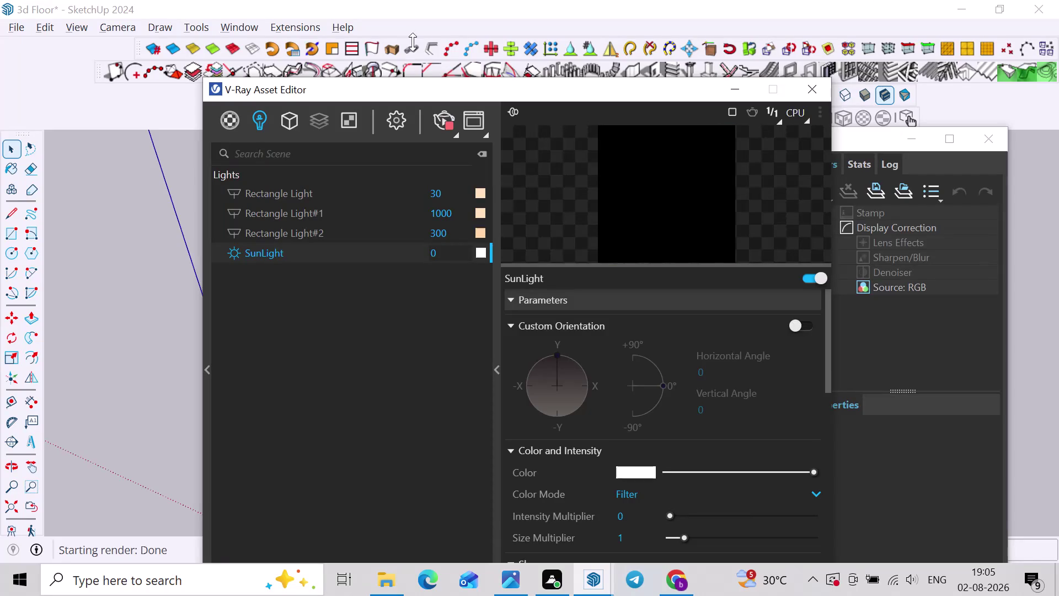
Bring the V-Ray Frame Buffer forward and pan around the rendered rooms.
click(587, 578)
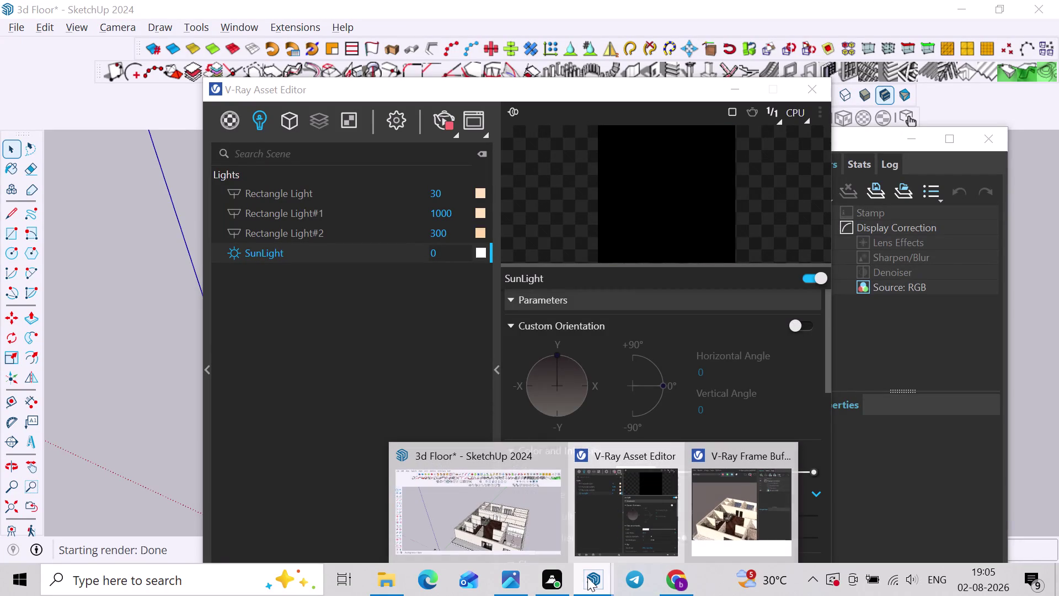
drag(886, 149, 894, 127)
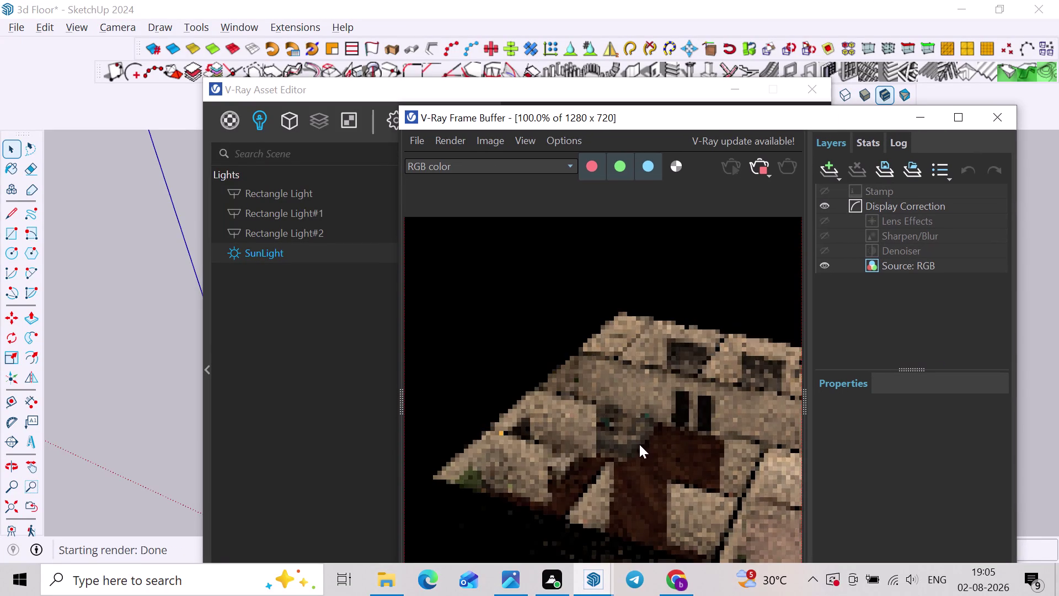
scroll(up, 3)
middle_drag(712, 460, 664, 333)
scroll(down, 3)
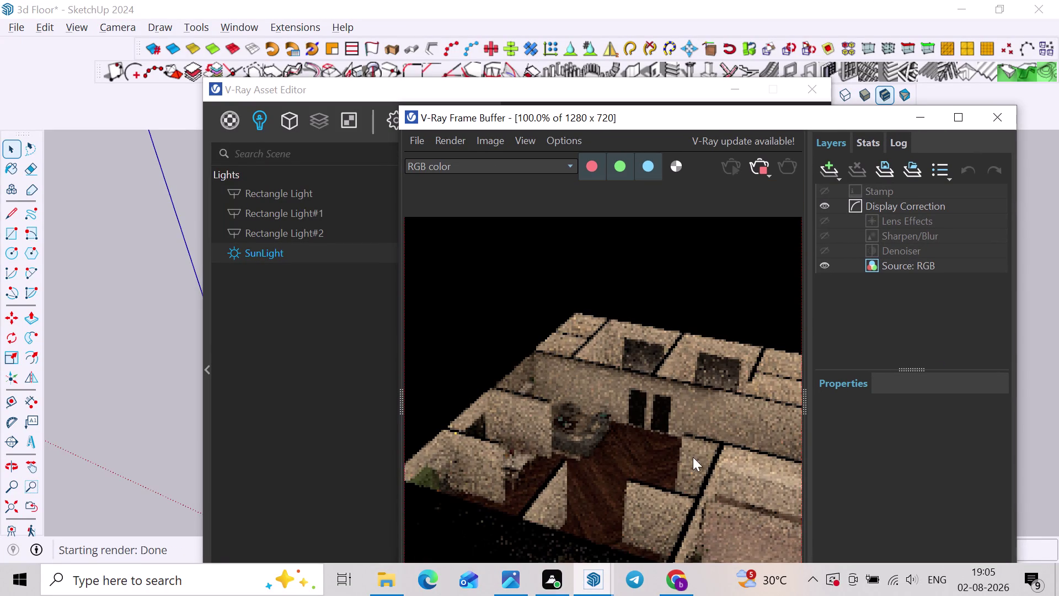
scroll(up, 3)
scroll(down, 3)
middle_drag(704, 447, 692, 383)
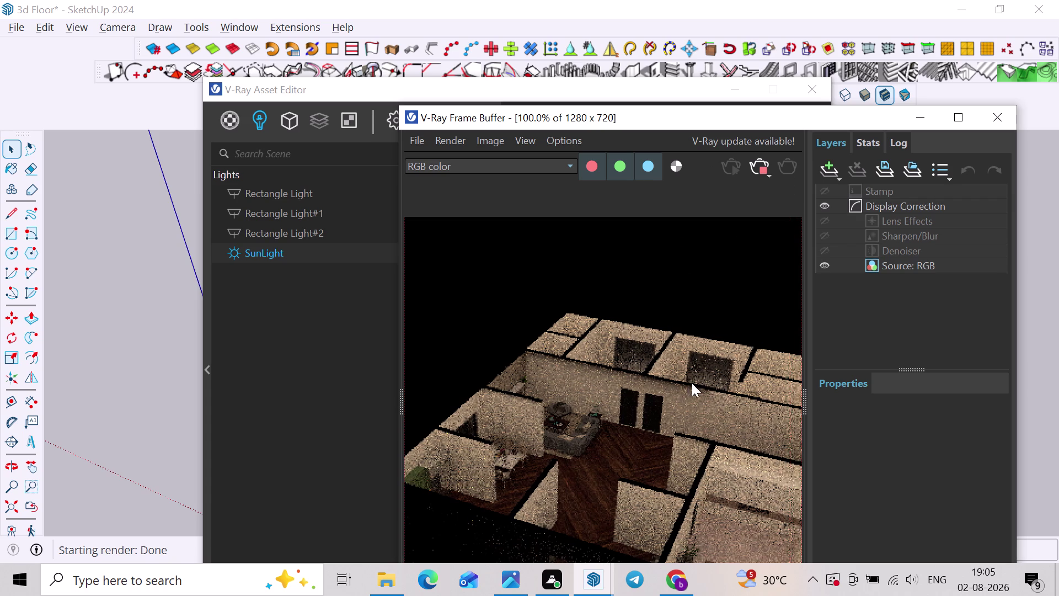
scroll(up, 3)
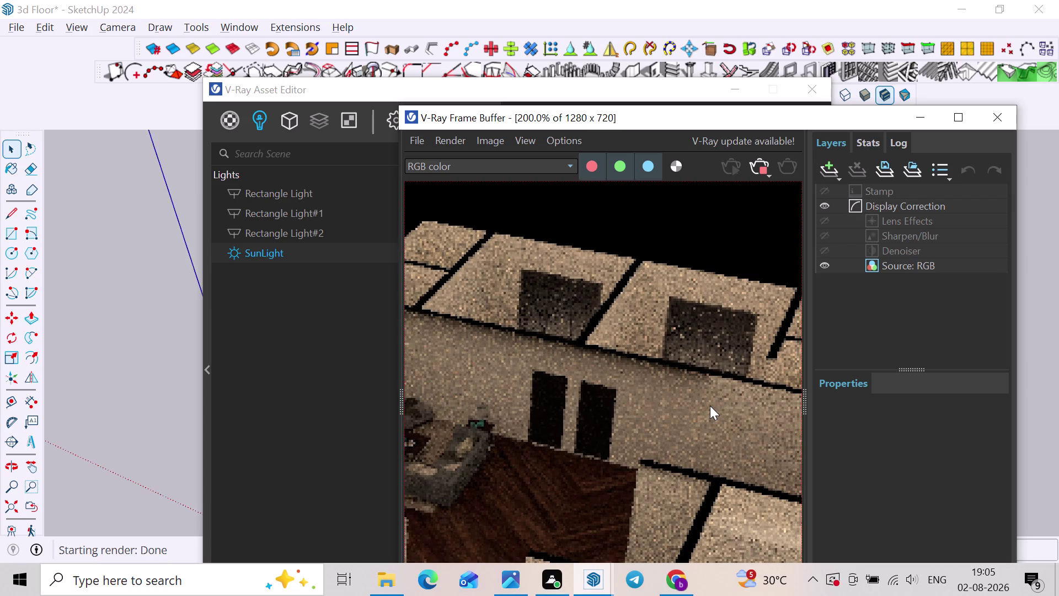
scroll(down, 3)
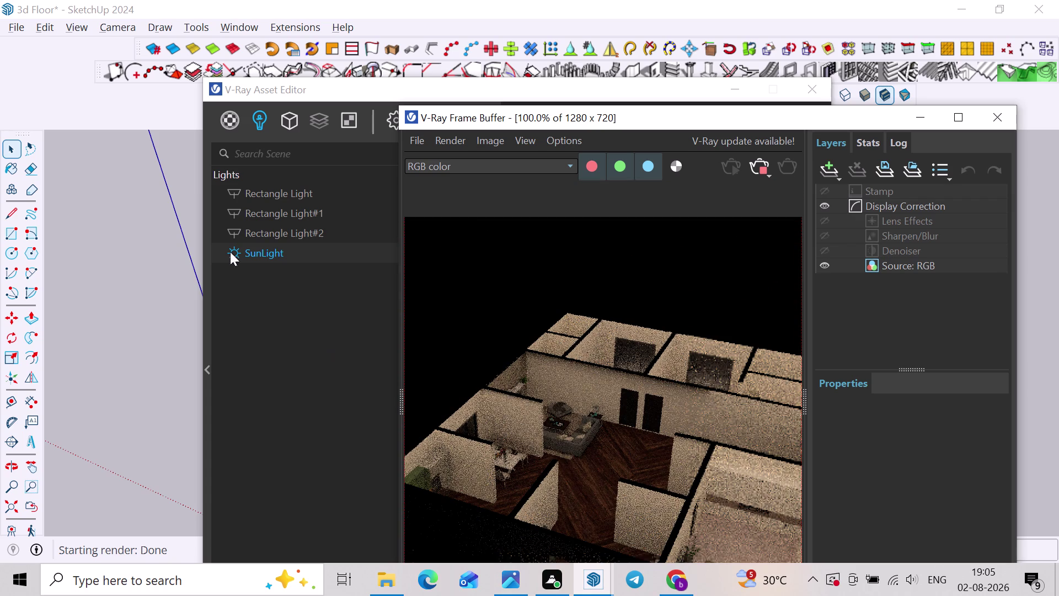
Set the first Rectangle Light's intensity to 300.
click(290, 190)
click(452, 202)
click(453, 199)
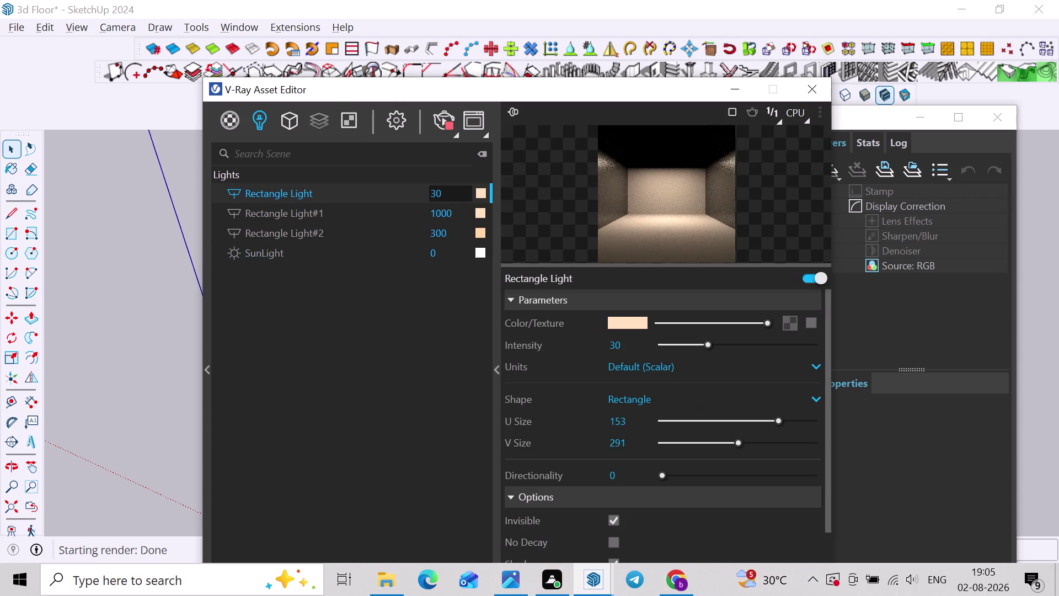
key(0)
key(Return)
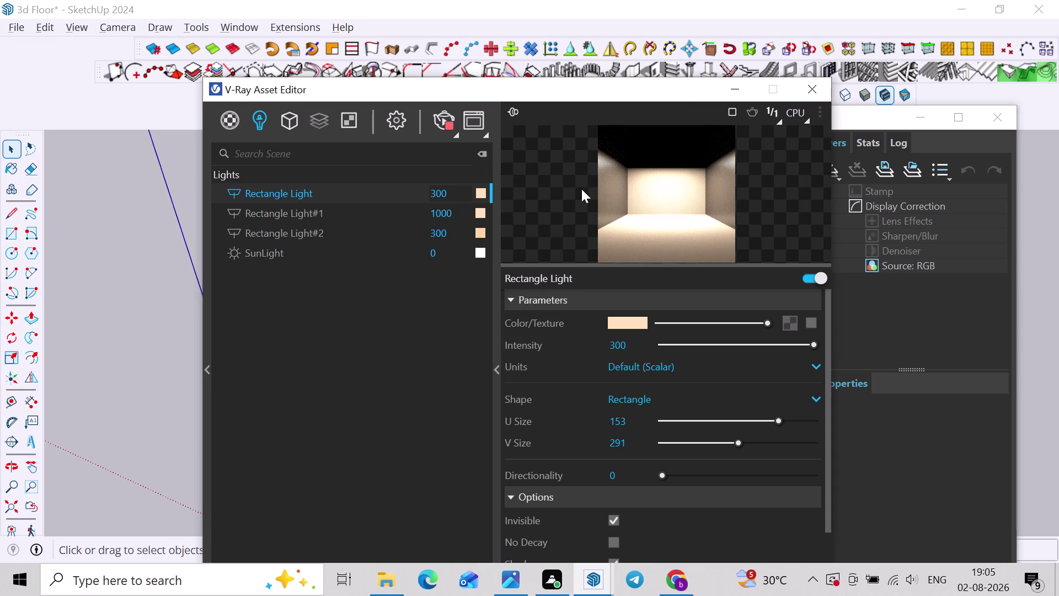
Rearrange the light editor and render windows to inspect the brighter render.
drag(683, 88, 502, 87)
scroll(down, 3)
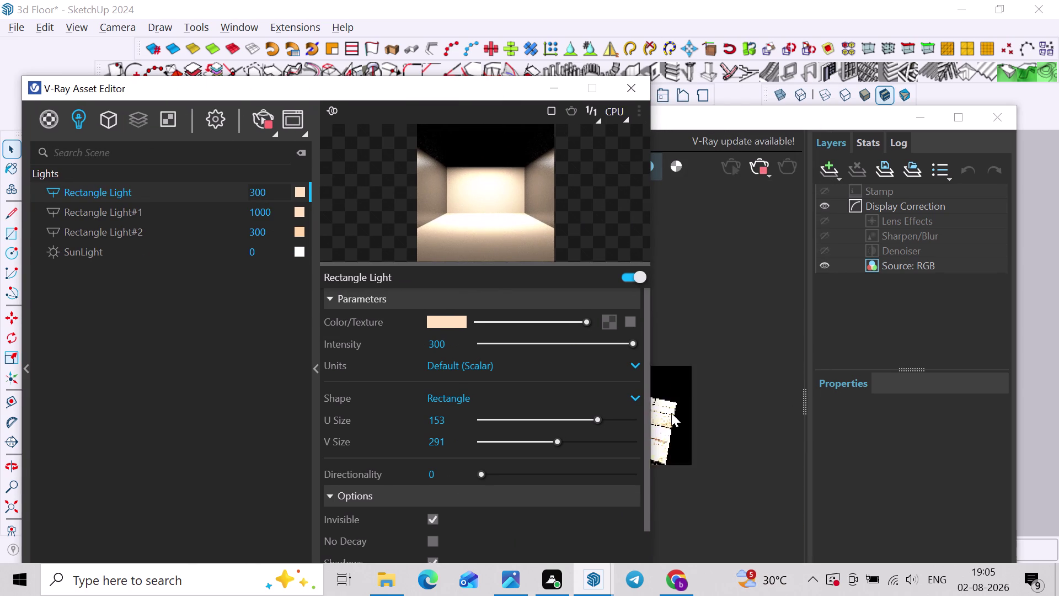
scroll(up, 3)
drag(743, 111, 807, 103)
scroll(up, 3)
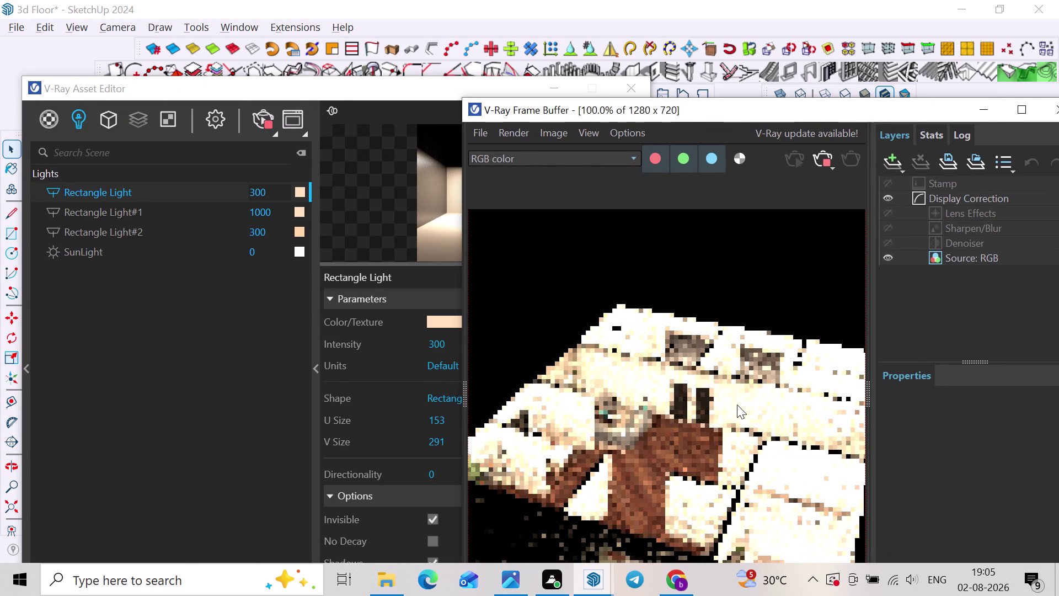
scroll(down, 3)
scroll(up, 3)
scroll(down, 3)
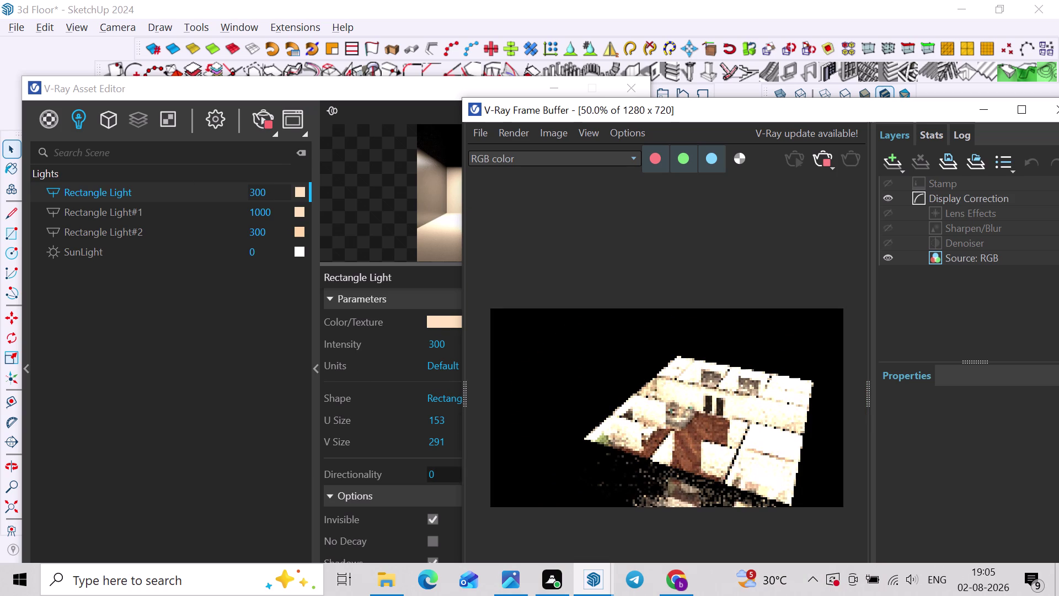
scroll(down, 3)
scroll(down, 3)
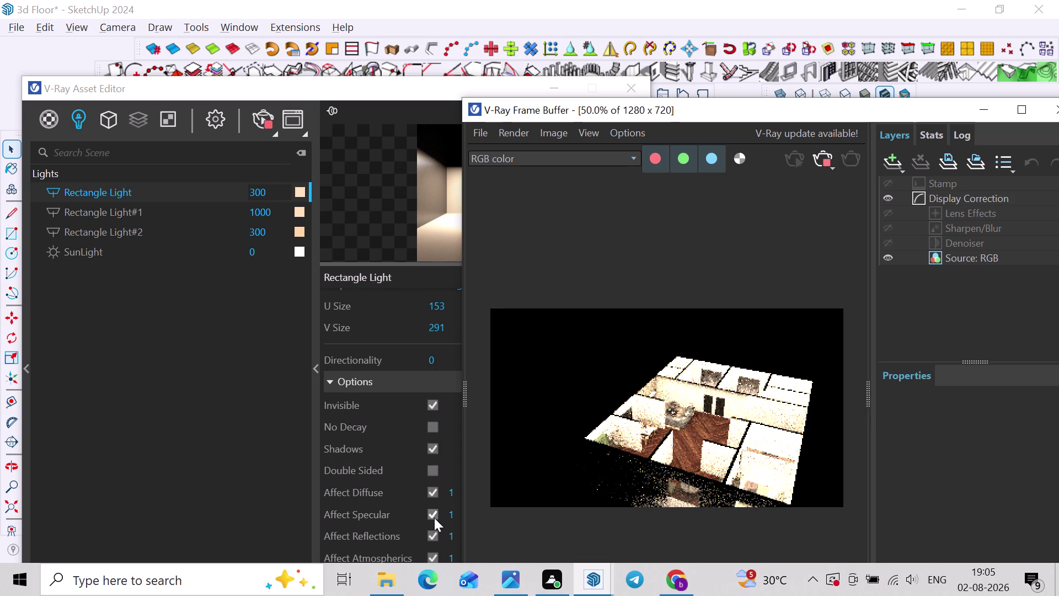
Uncheck Affect Specular and Affect Reflections in the rectangle light's Options.
click(433, 528)
click(433, 521)
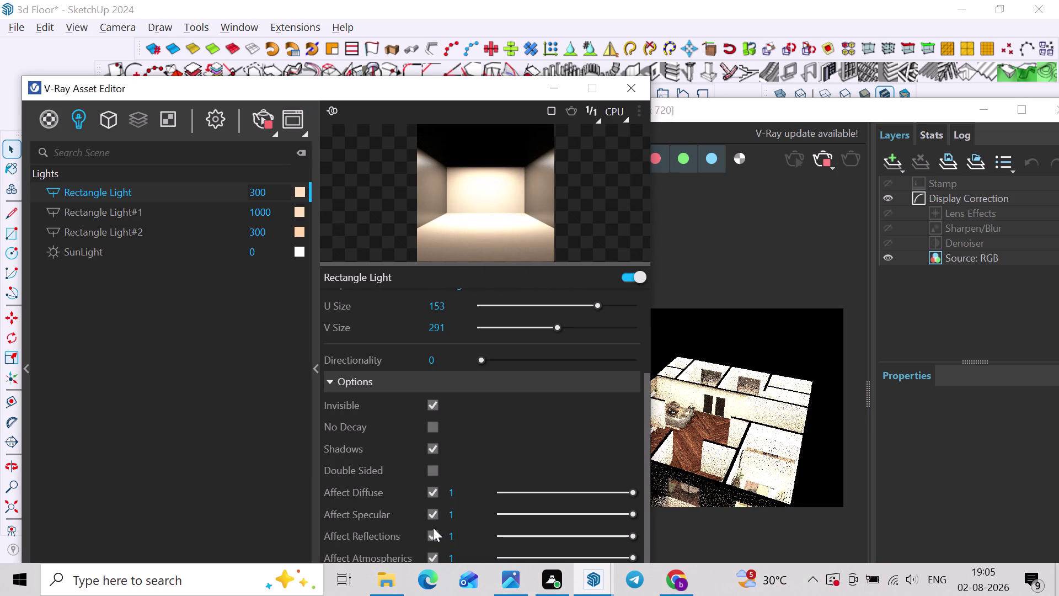
click(432, 531)
click(433, 518)
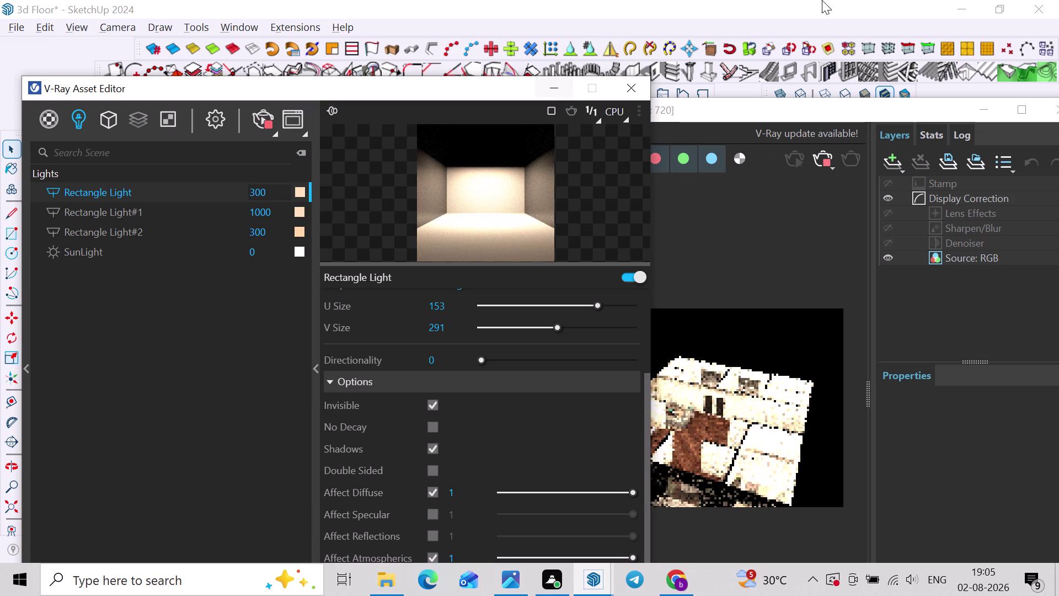
Check the updated render, then return to the light editor.
drag(813, 108, 837, 55)
scroll(up, 3)
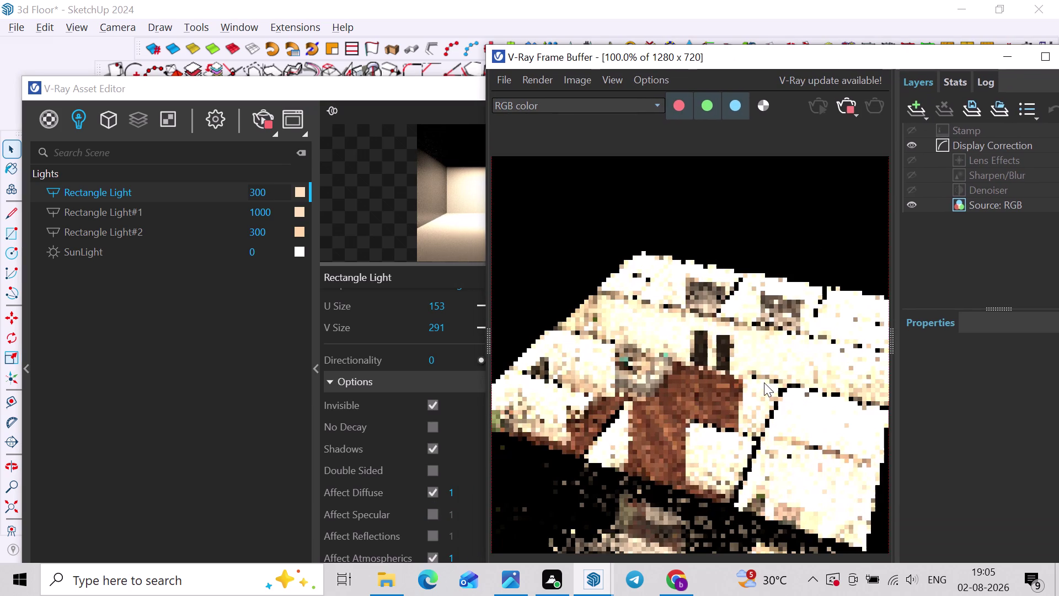
scroll(down, 3)
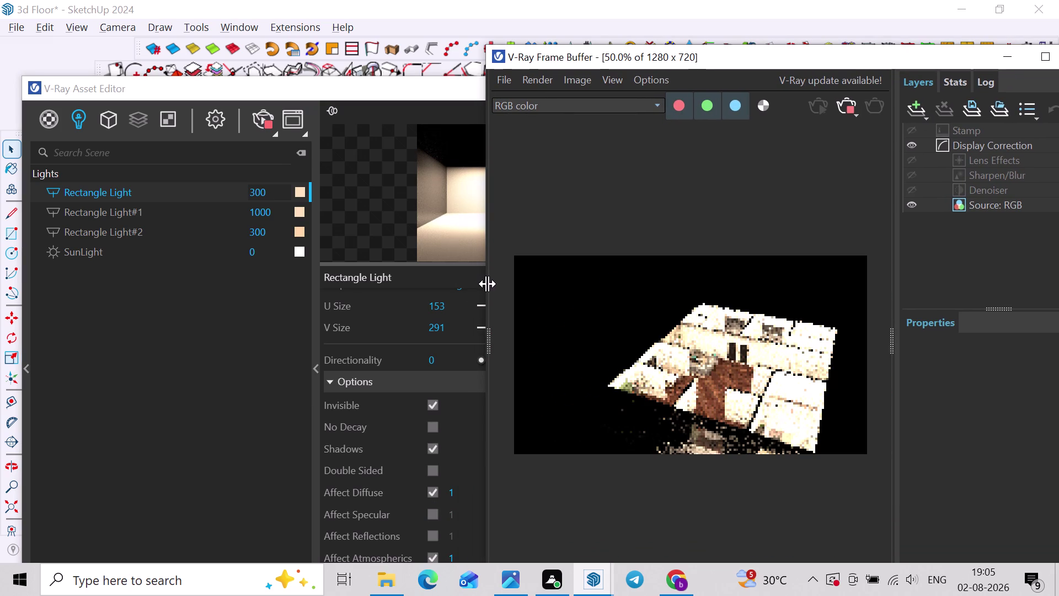
drag(484, 273, 693, 287)
scroll(up, 3)
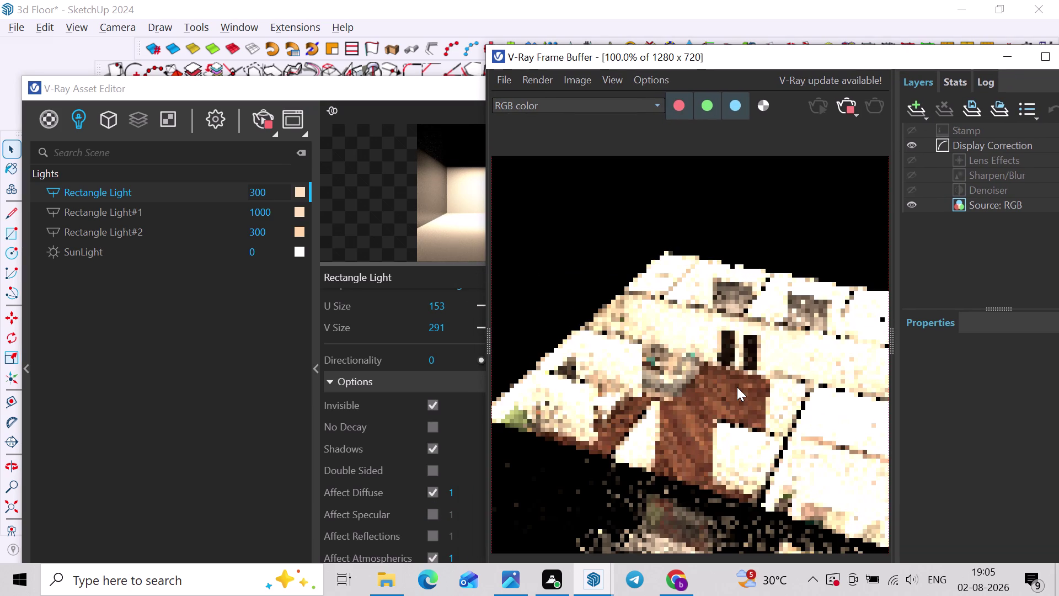
click(274, 193)
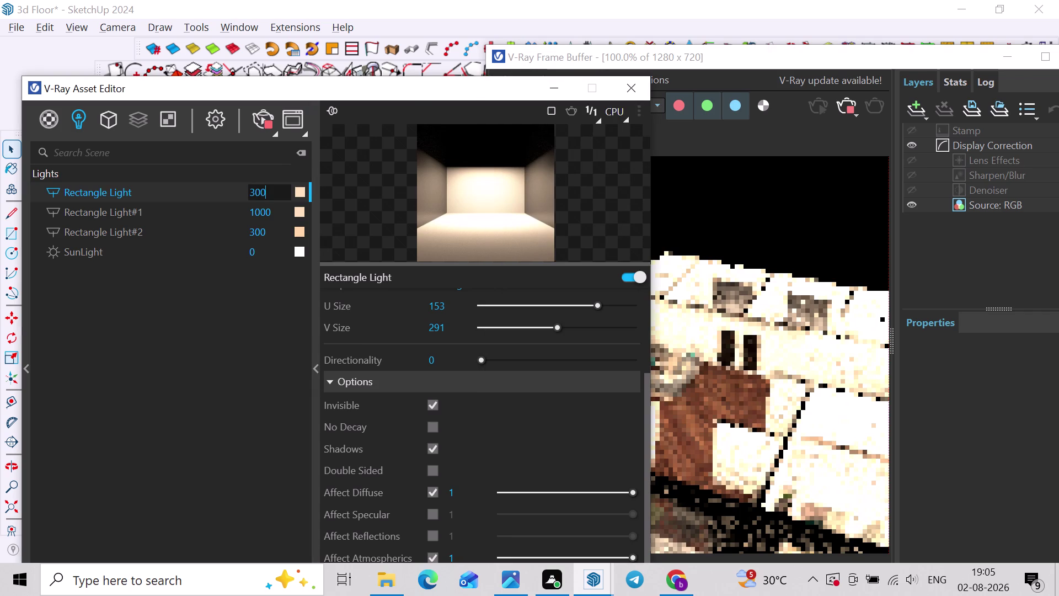
Lower the first rectangle light's intensity to 150.
double_click(274, 193)
text(15)
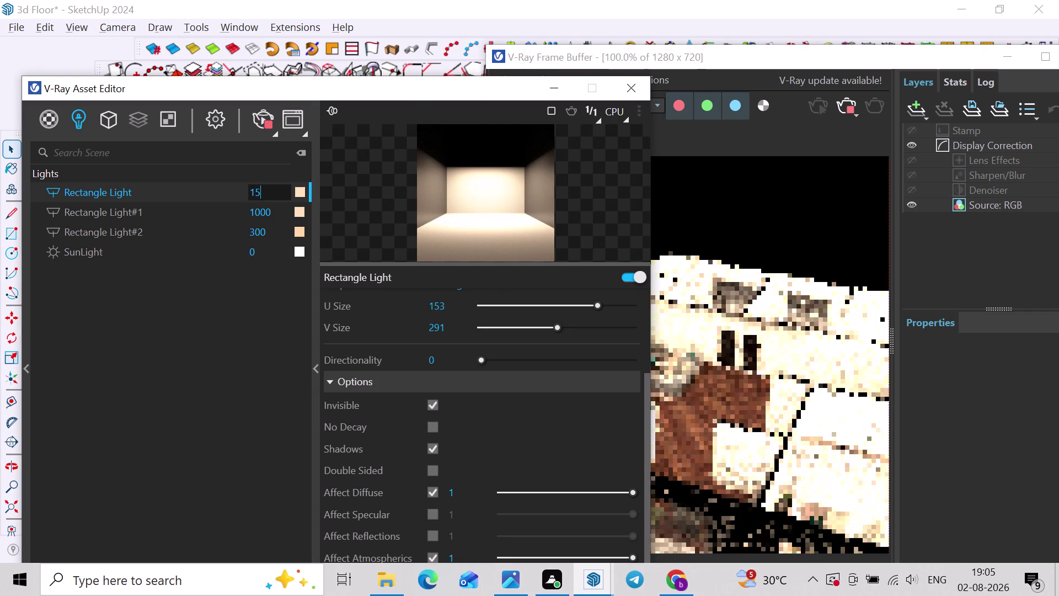
text(0)
key(Return)
scroll(down, 3)
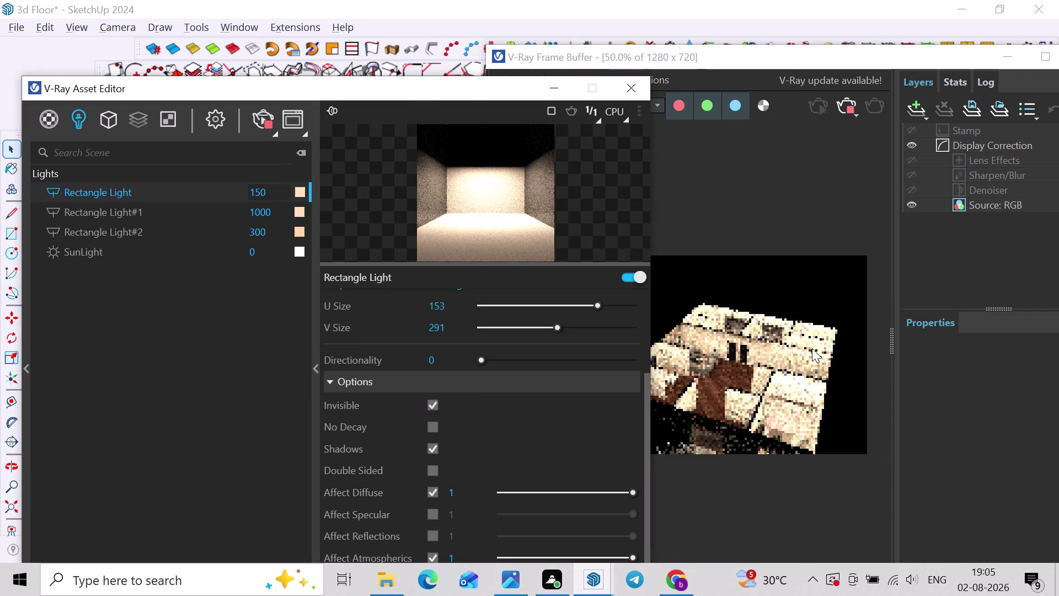
scroll(up, 3)
scroll(down, 3)
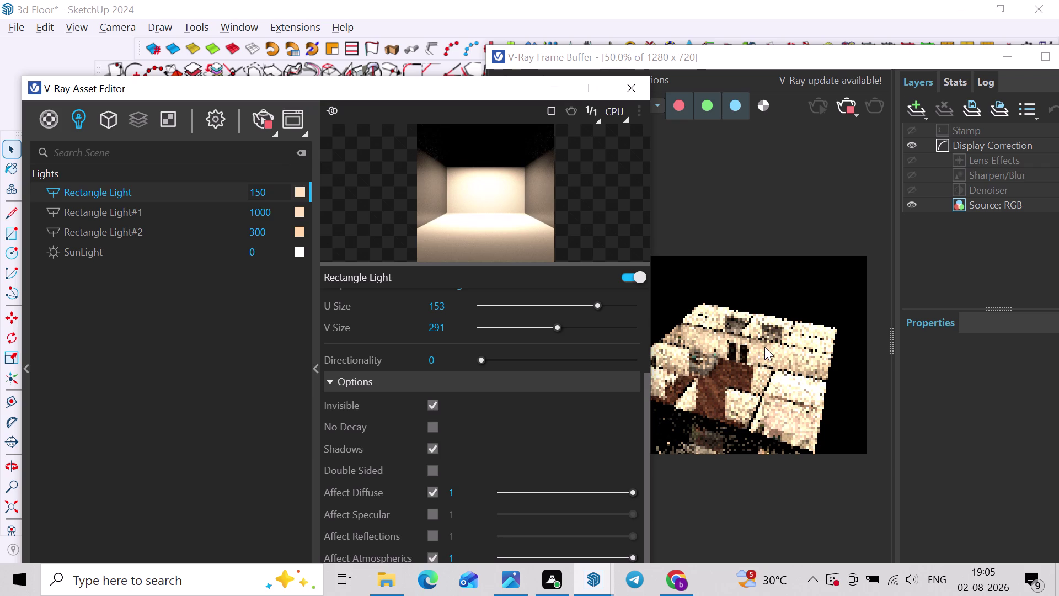
Review the refreshed render, then select SunLight in the Lights list.
scroll(down, 3)
scroll(up, 3)
scroll(up, 3)
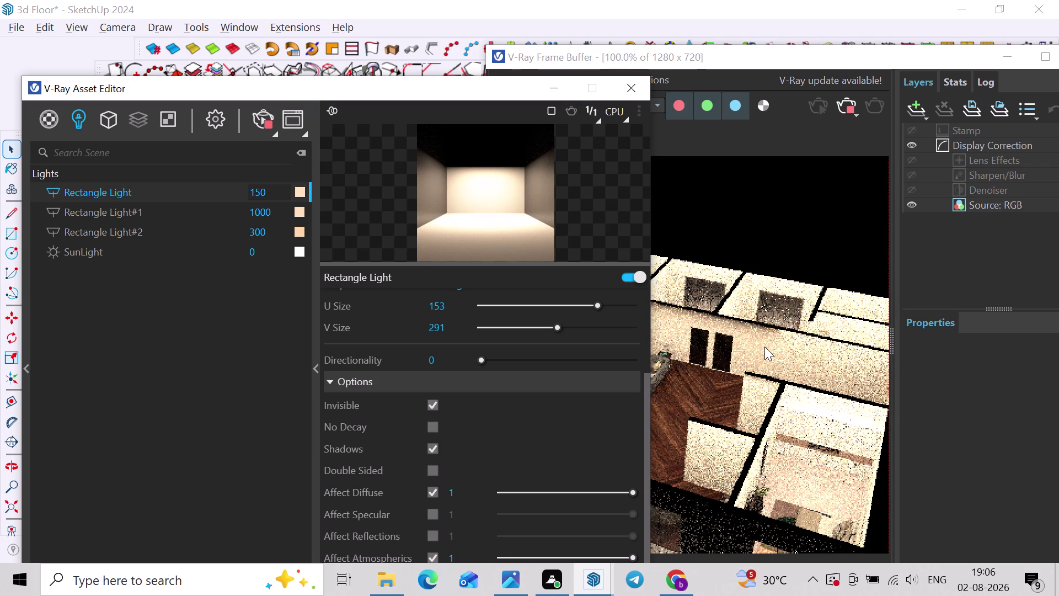
scroll(down, 3)
scroll(up, 3)
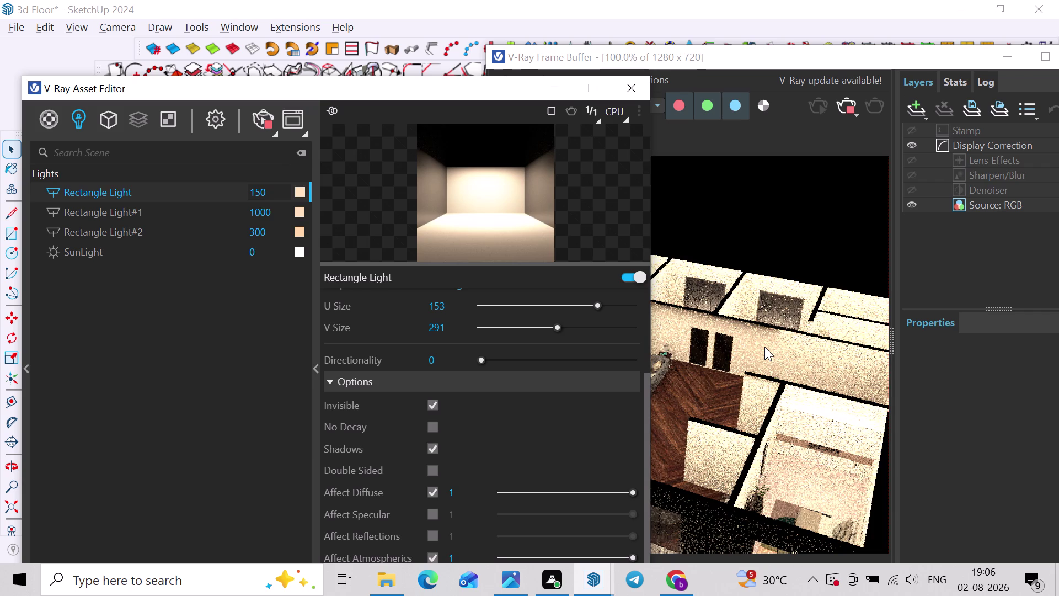
click(267, 122)
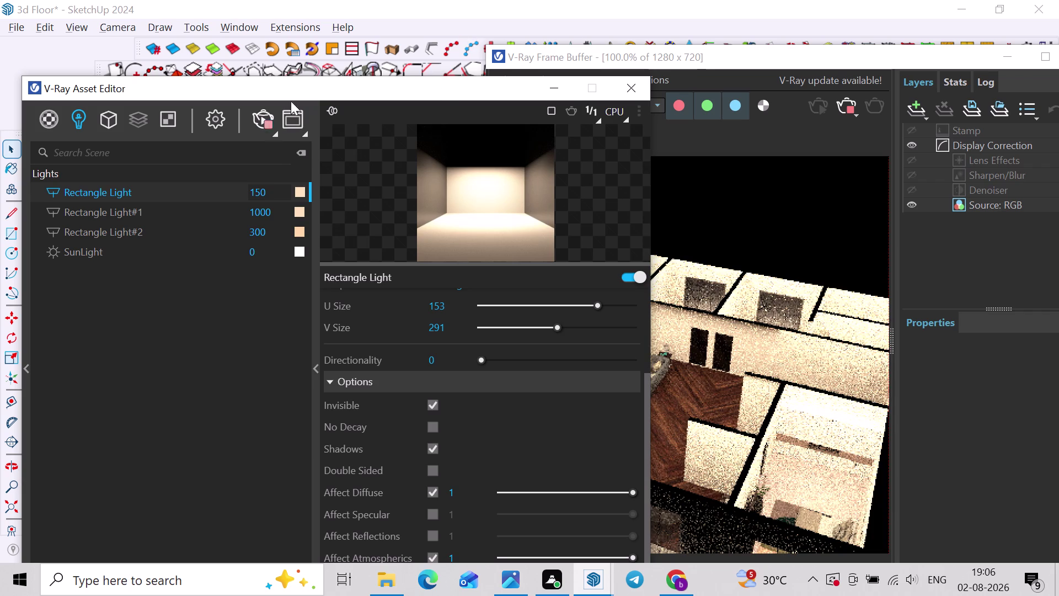
drag(271, 250, 220, 250)
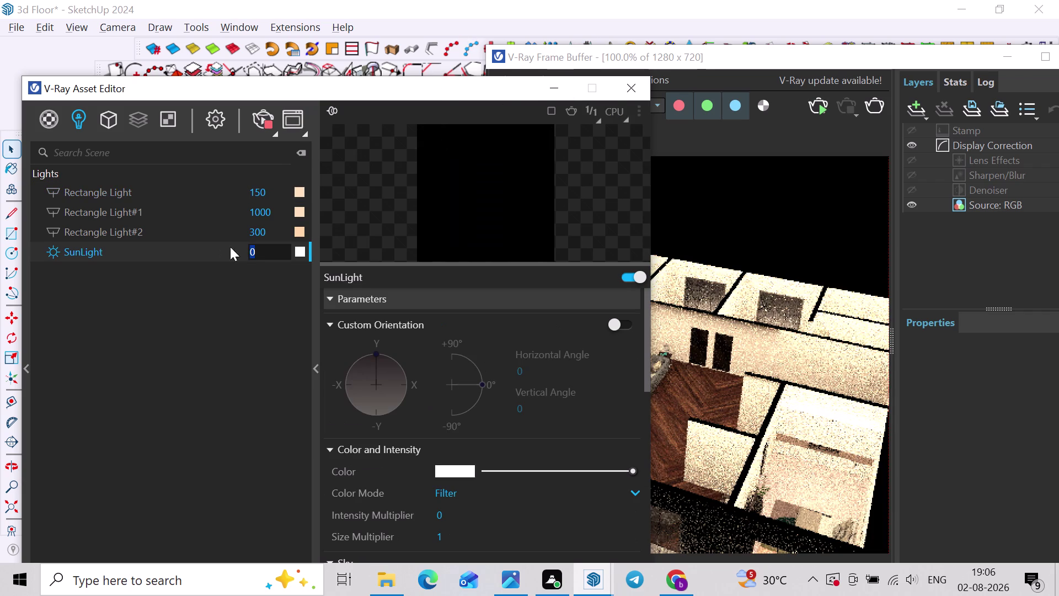
Set the SunLight intensity to 1 and re-render the scene.
key(1)
key(Return)
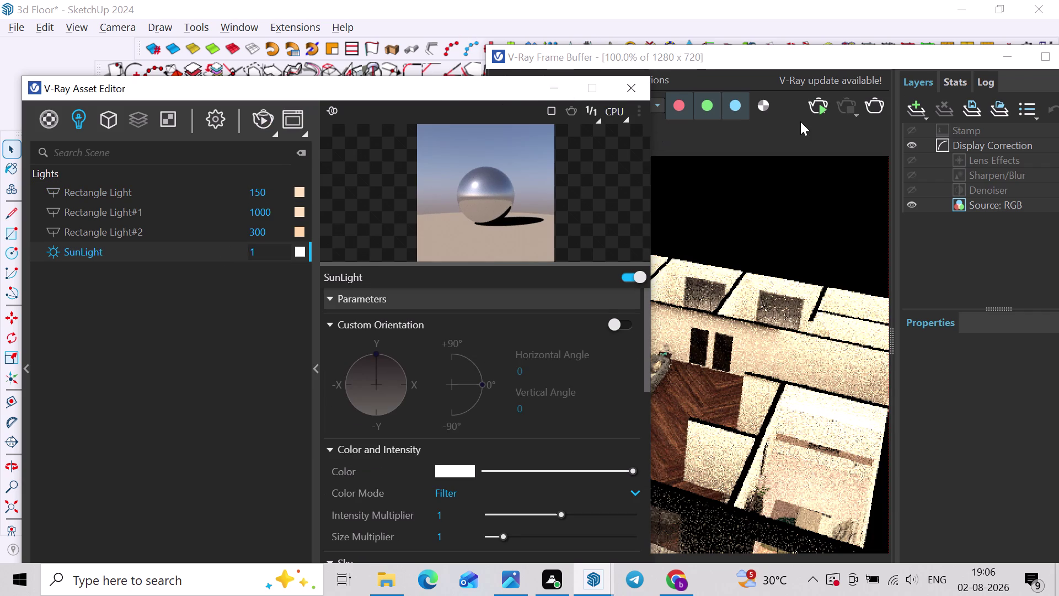
click(628, 85)
scroll(up, 3)
scroll(down, 3)
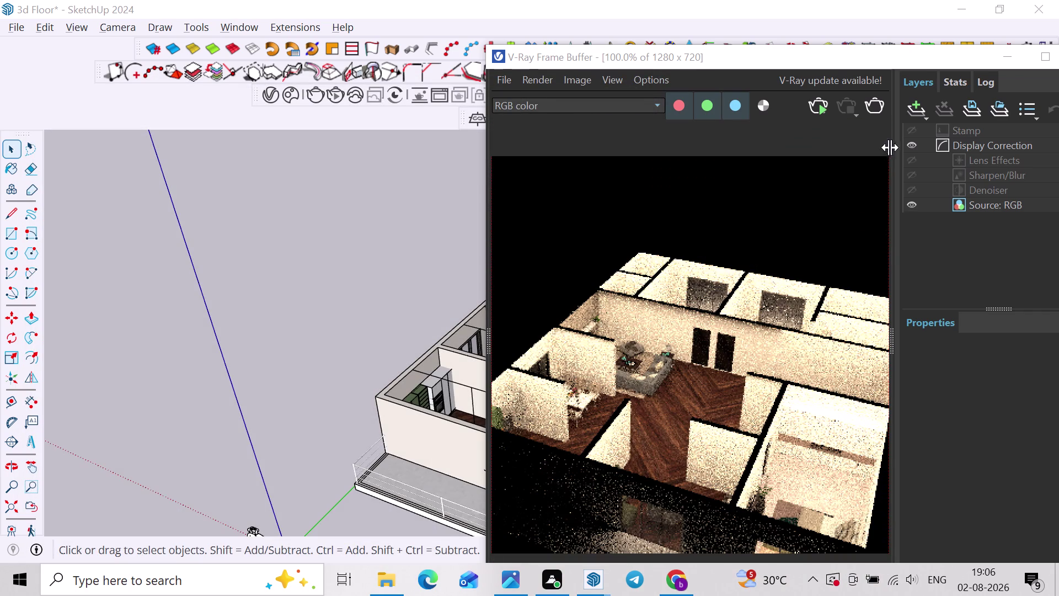
Inspect the perspective render in the Frame Buffer at different zoom levels.
click(820, 114)
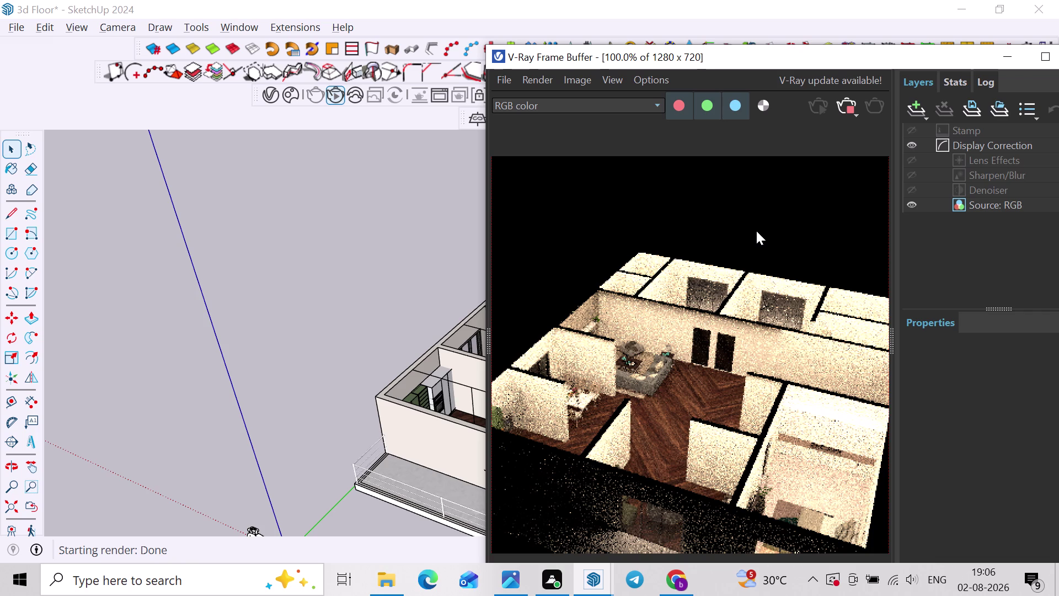
drag(860, 60, 835, 18)
scroll(down, 3)
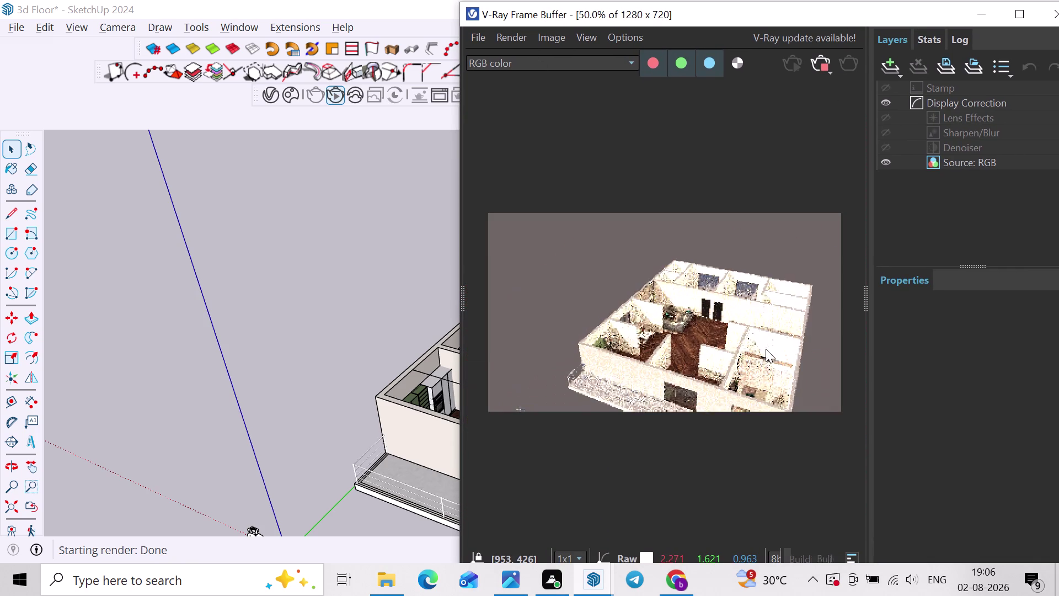
scroll(up, 3)
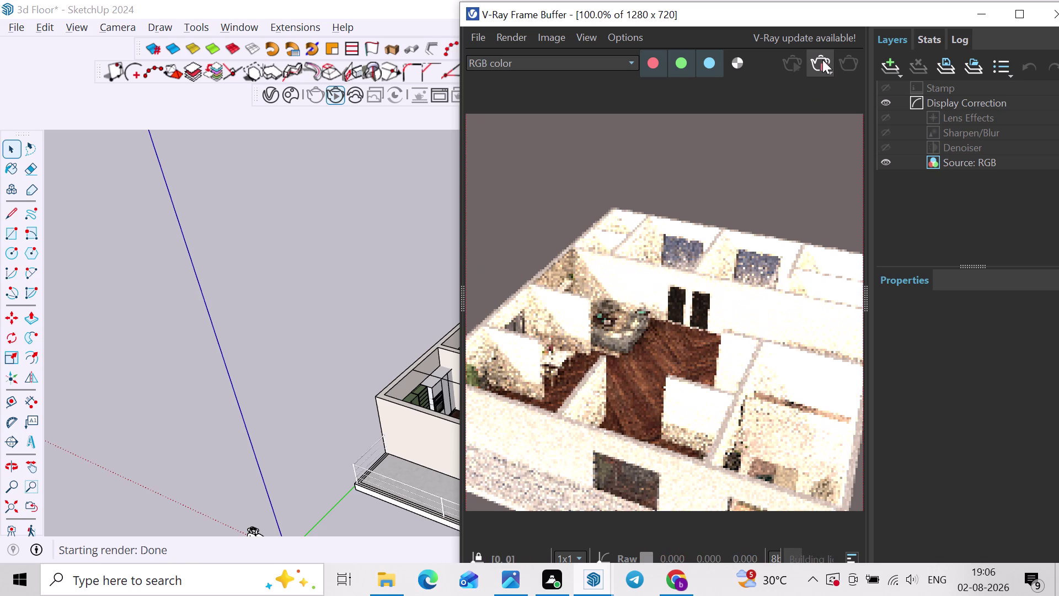
click(269, 96)
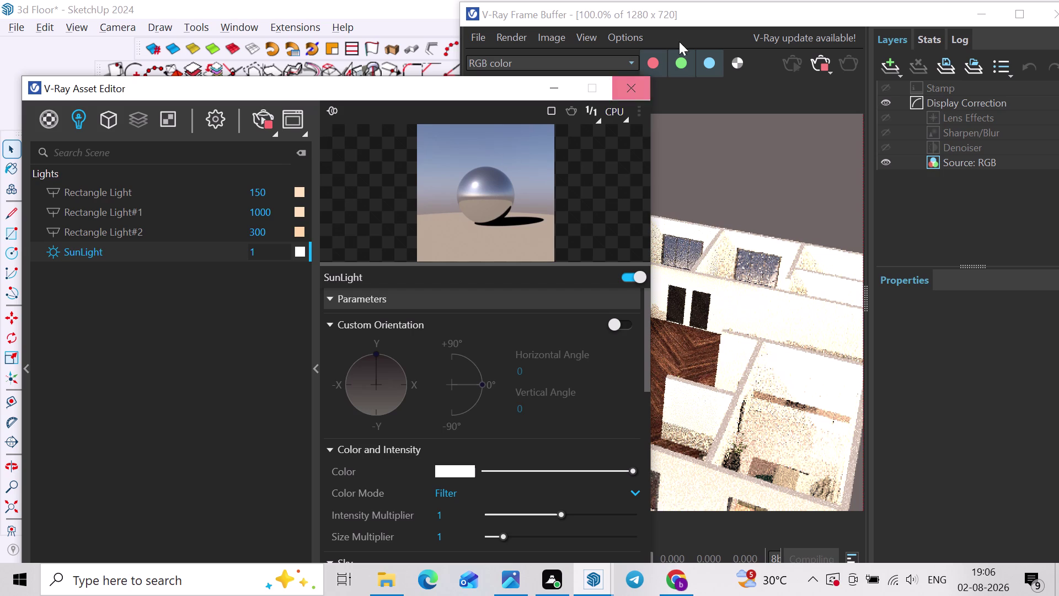
drag(717, 19, 748, 16)
scroll(down, 3)
scroll(up, 3)
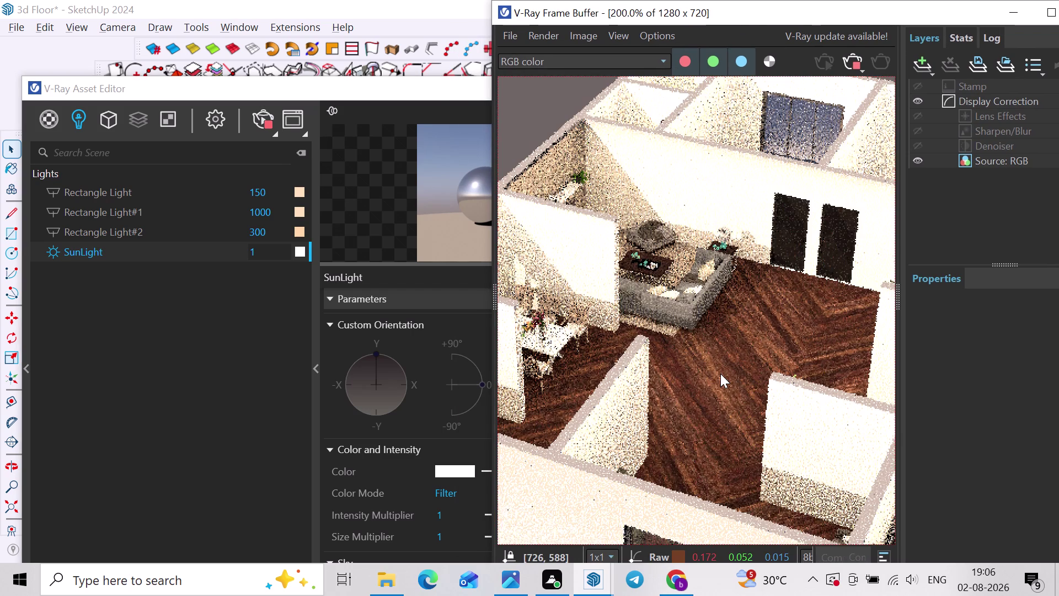
scroll(down, 3)
Close the V-Ray light settings window and the Frame Buffer.
drag(394, 85, 383, 85)
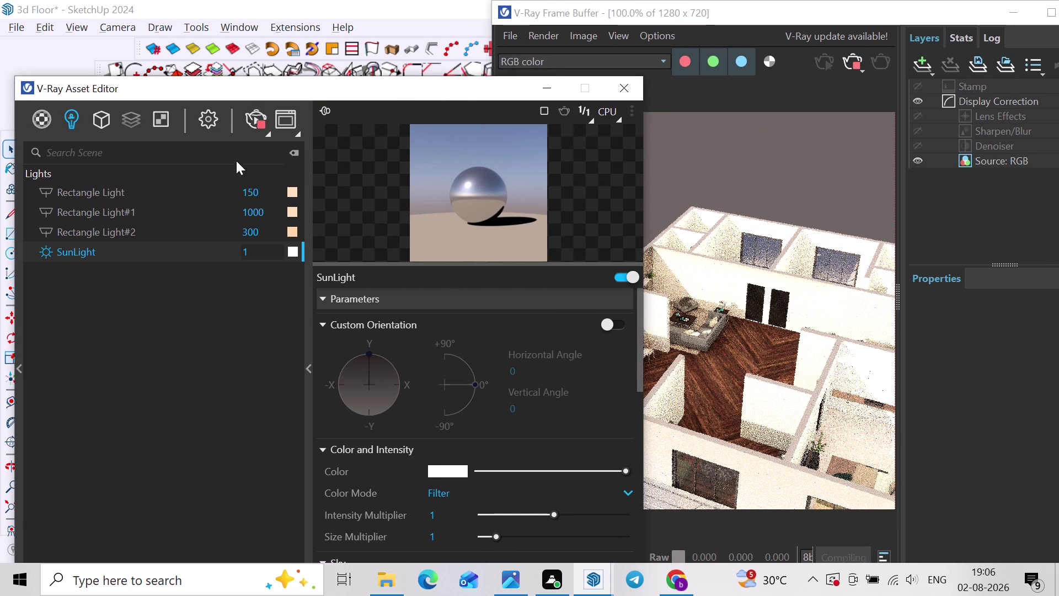
click(258, 125)
click(624, 83)
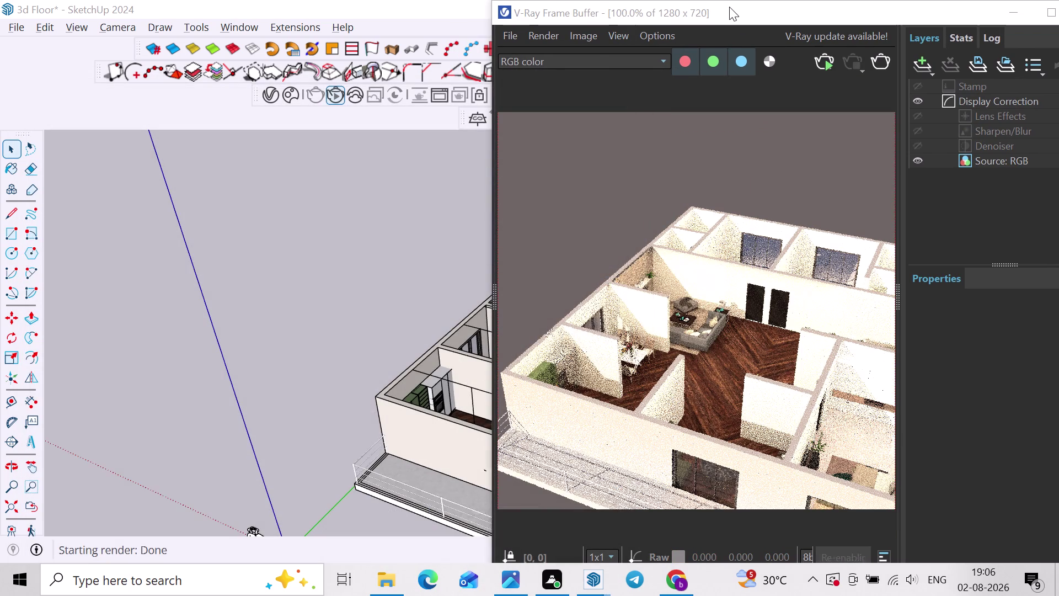
drag(710, 6, 576, 2)
drag(729, 8, 637, 12)
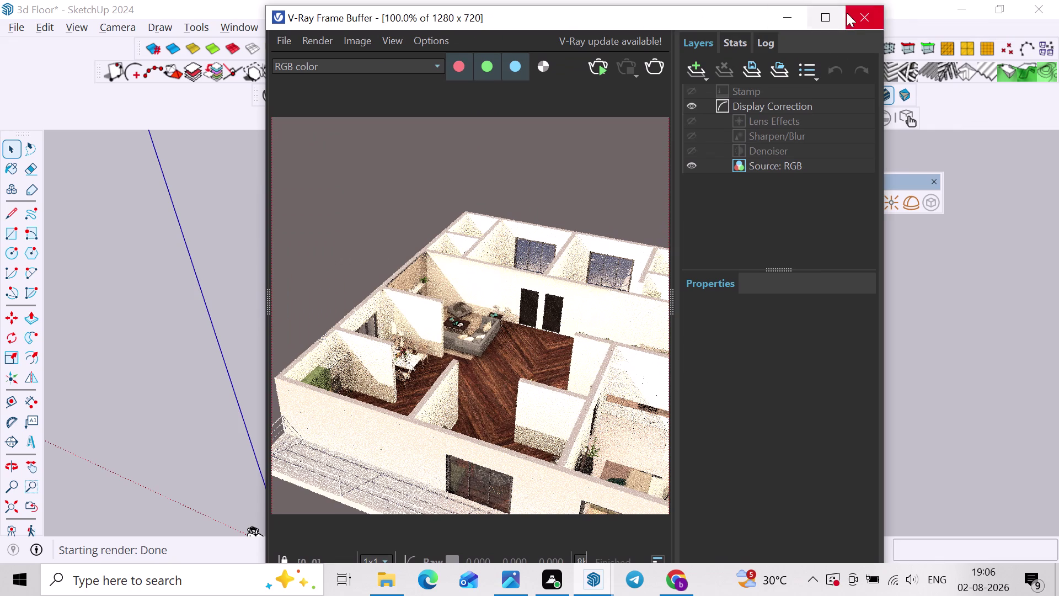
click(858, 14)
click(873, 380)
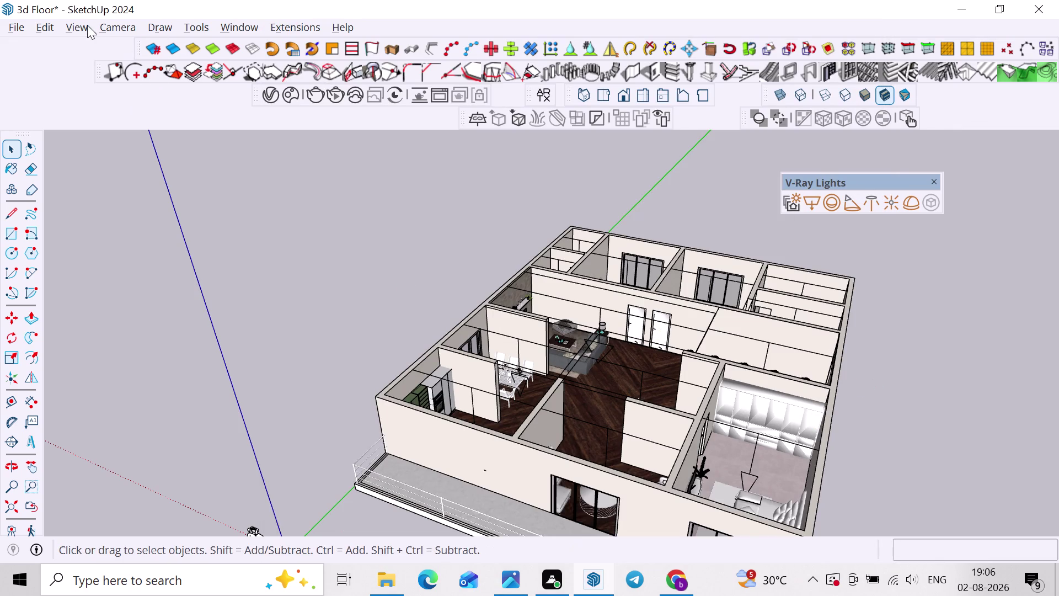
Switch to Top view with Parallel Projection and zoom out over the plan.
click(627, 93)
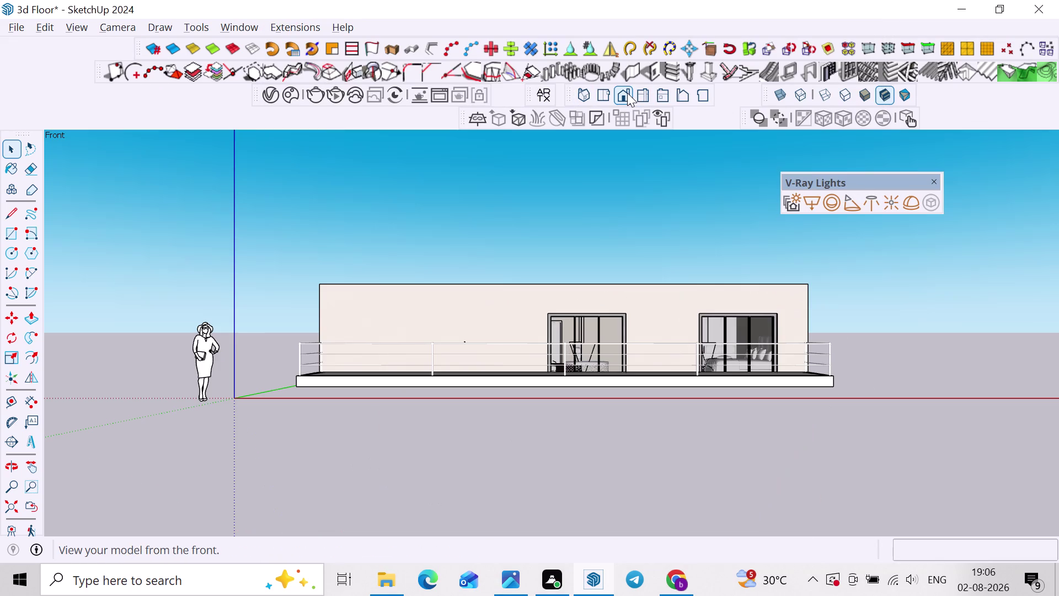
click(603, 99)
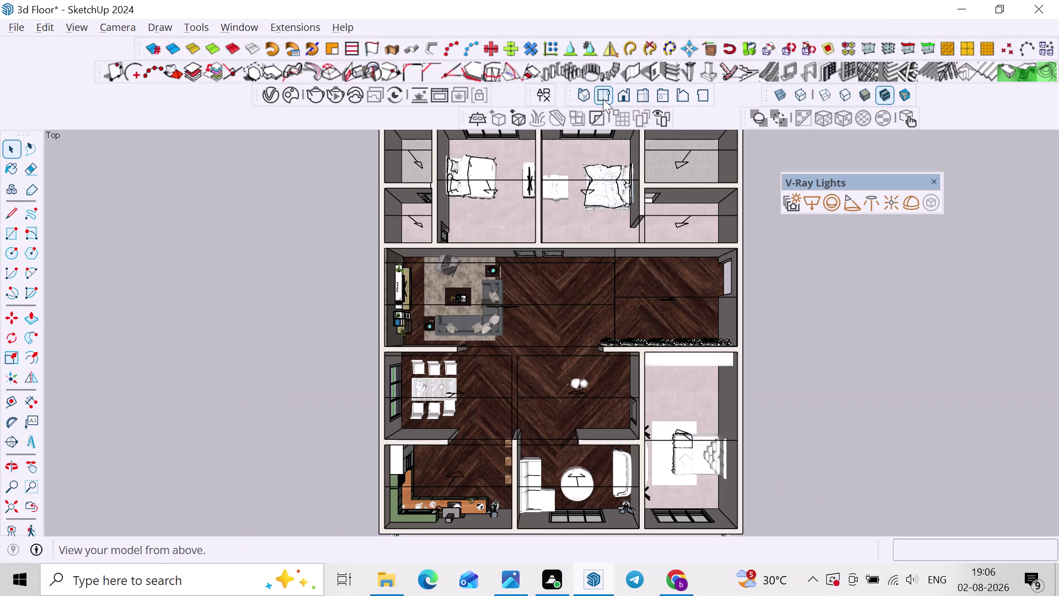
click(104, 24)
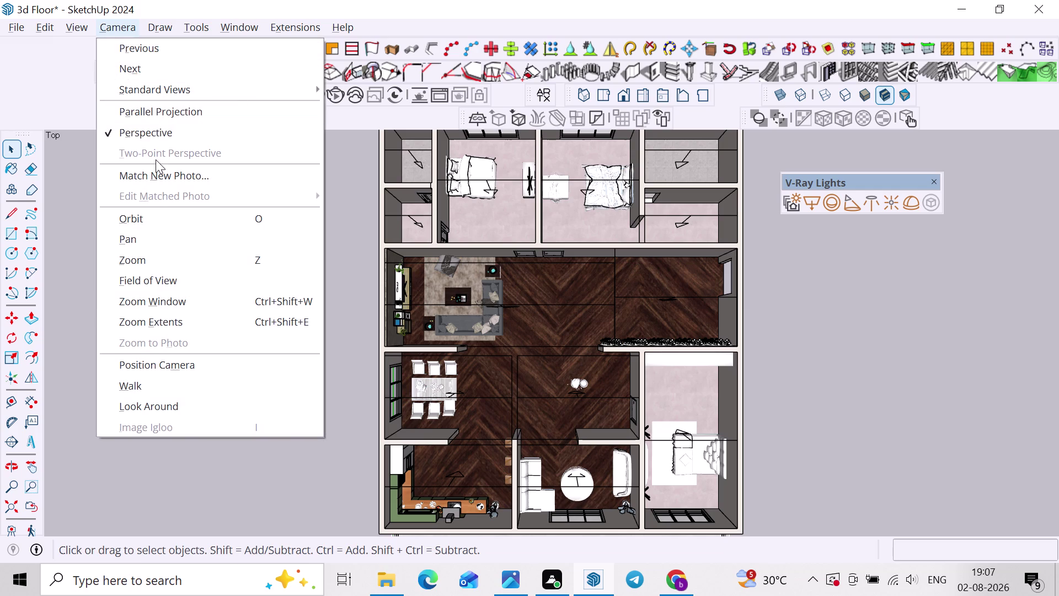
click(159, 111)
scroll(down, 3)
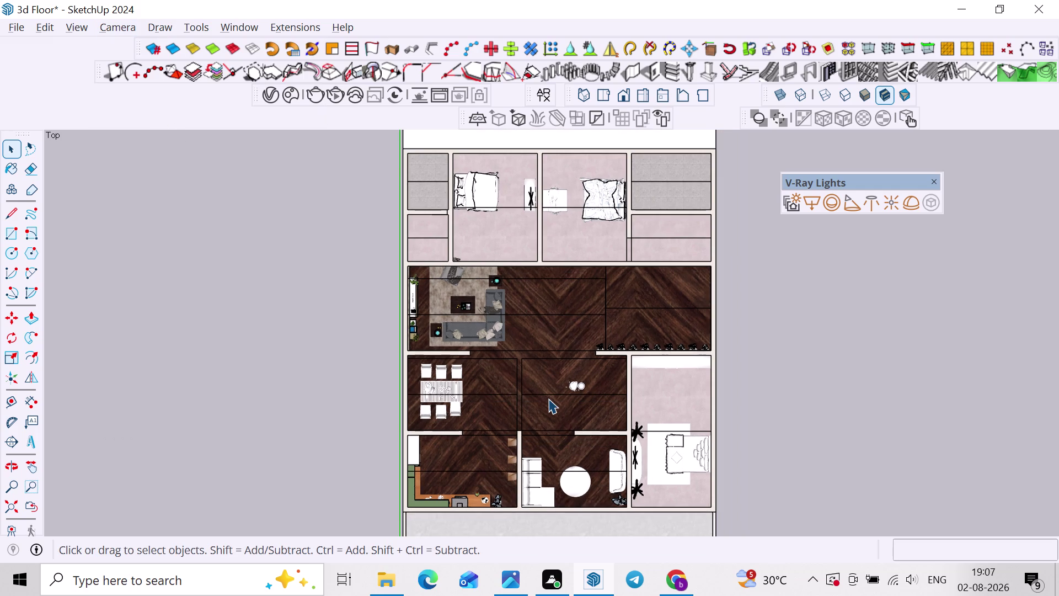
scroll(down, 3)
scroll(down, 3)
scroll(down, 3)
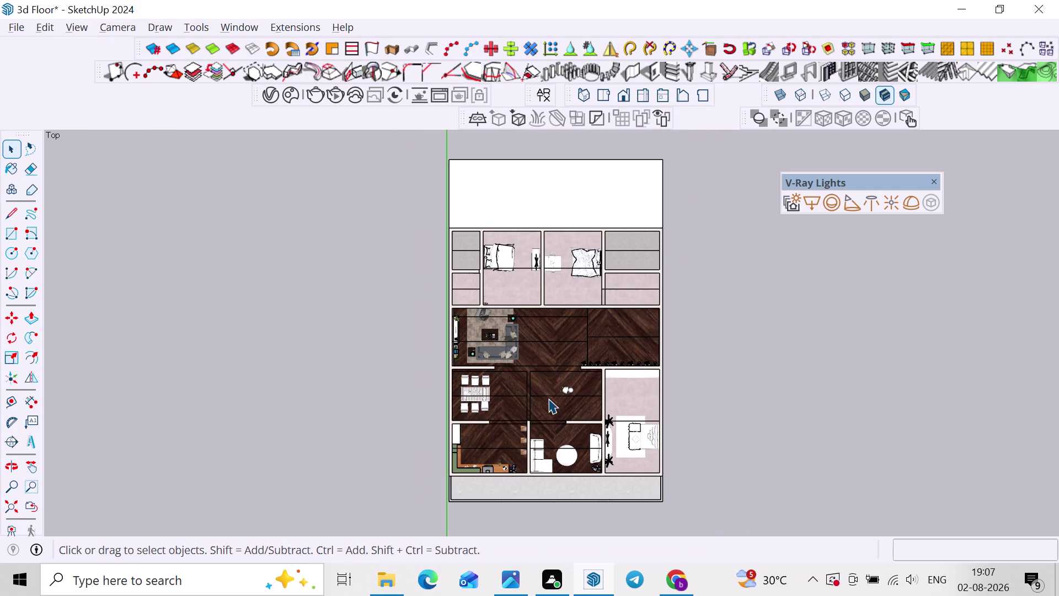
Render the top-down plan in V-Ray, inspect the denoised image, and close it.
click(341, 101)
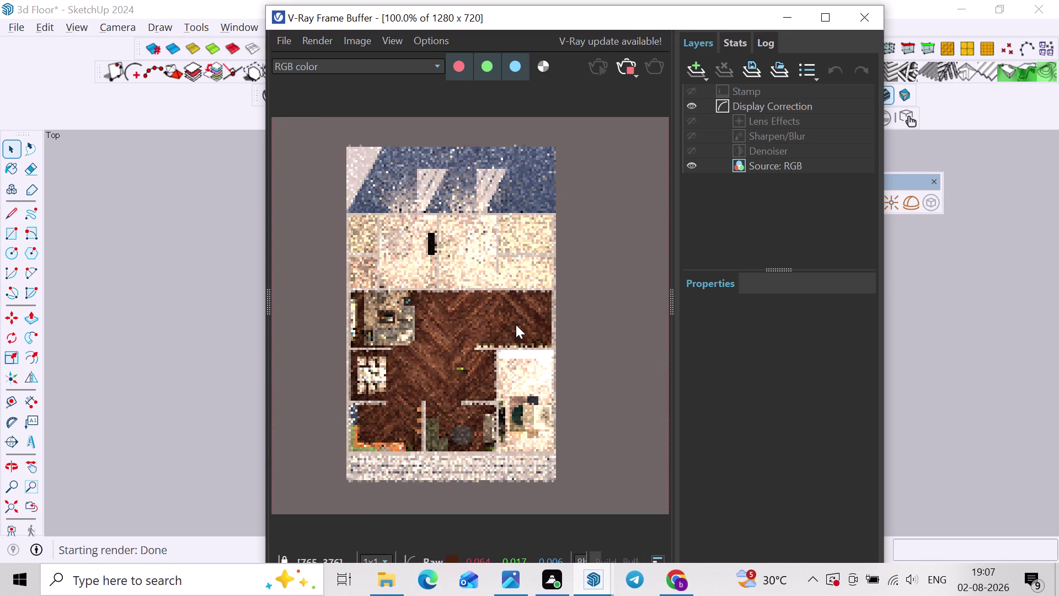
scroll(down, 3)
scroll(up, 3)
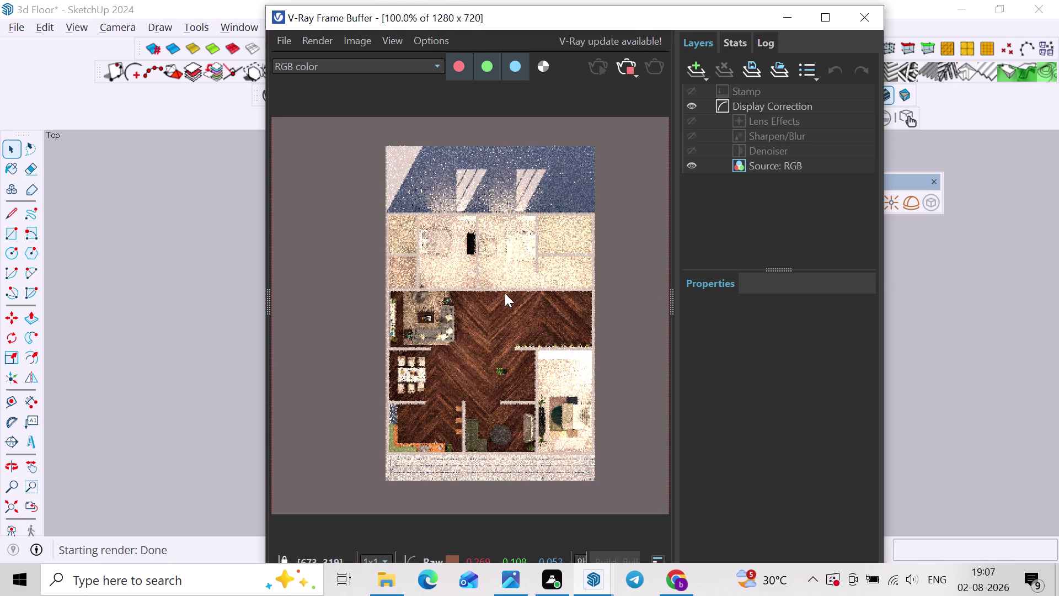
scroll(down, 3)
scroll(up, 3)
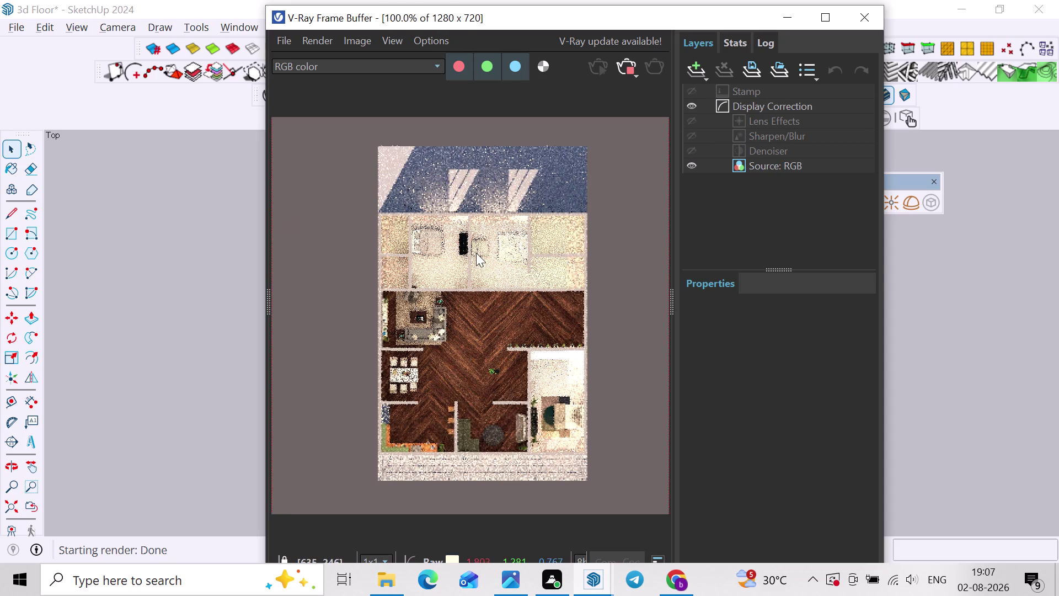
scroll(up, 3)
scroll(down, 3)
scroll(down, 3)
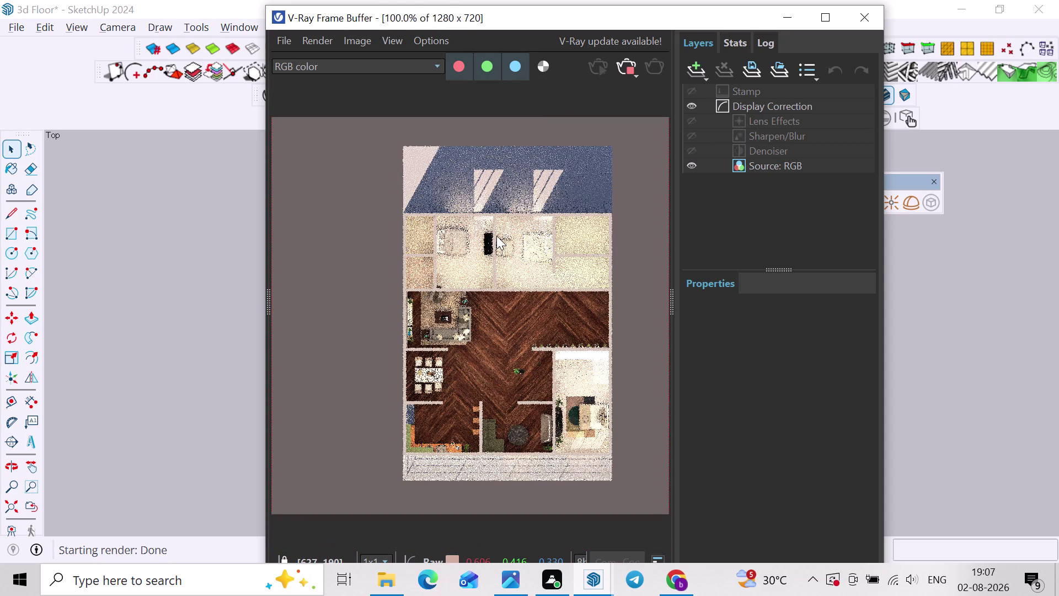
scroll(up, 3)
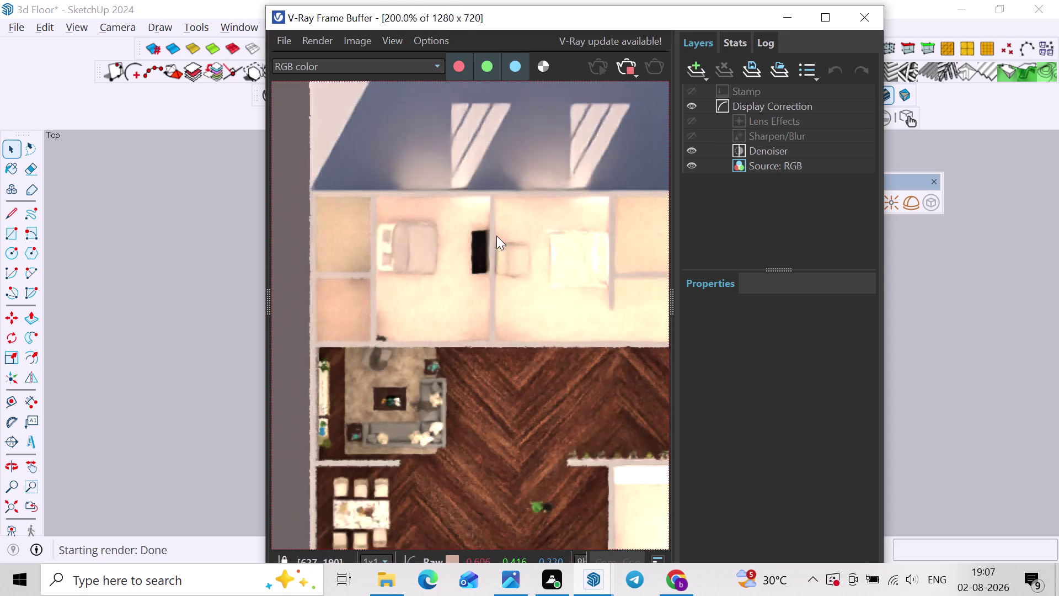
scroll(down, 3)
scroll(up, 3)
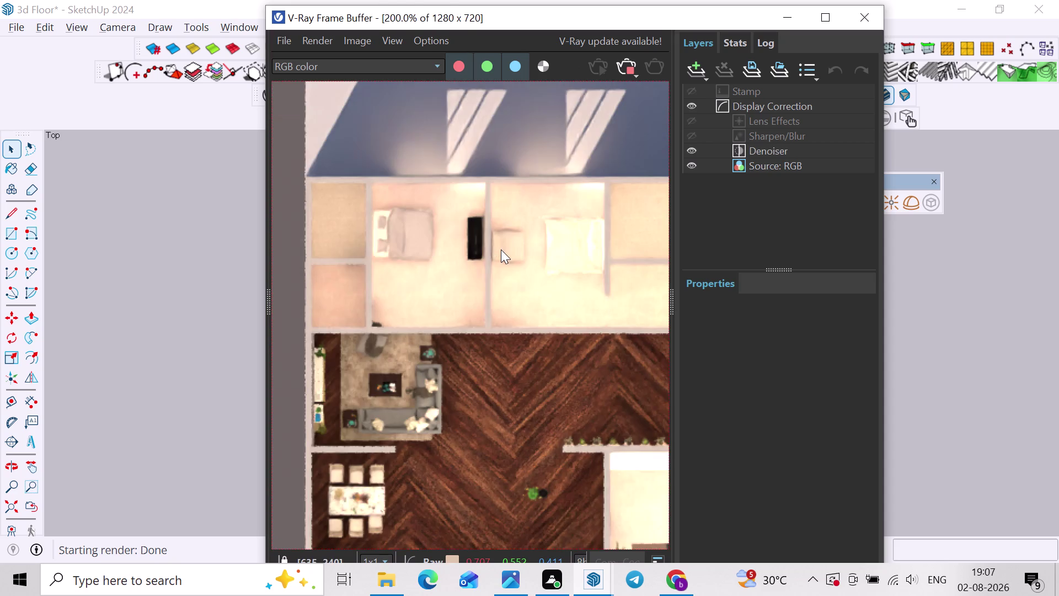
scroll(down, 3)
scroll(up, 3)
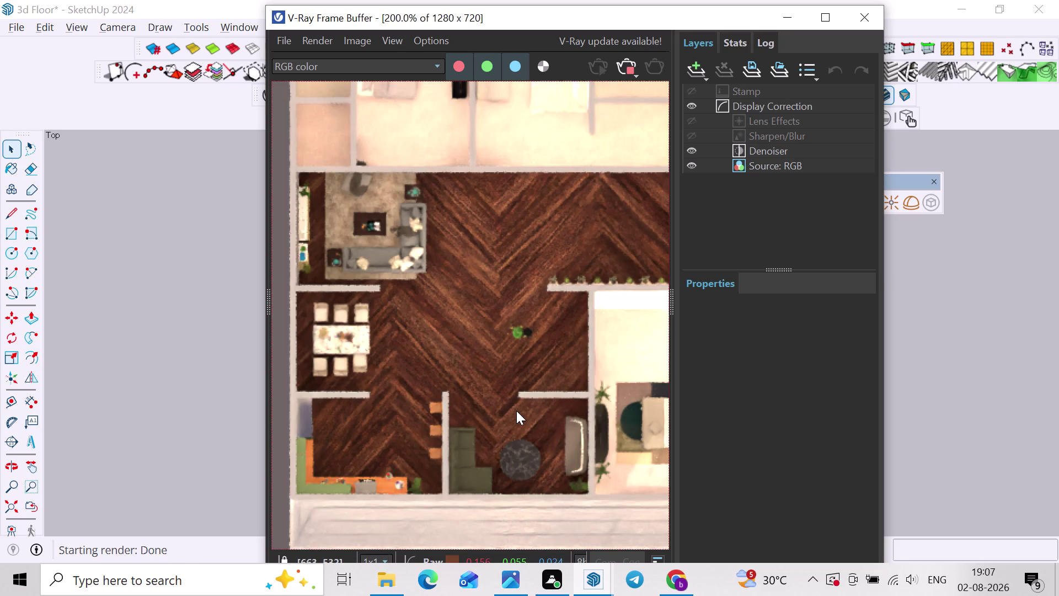
scroll(down, 3)
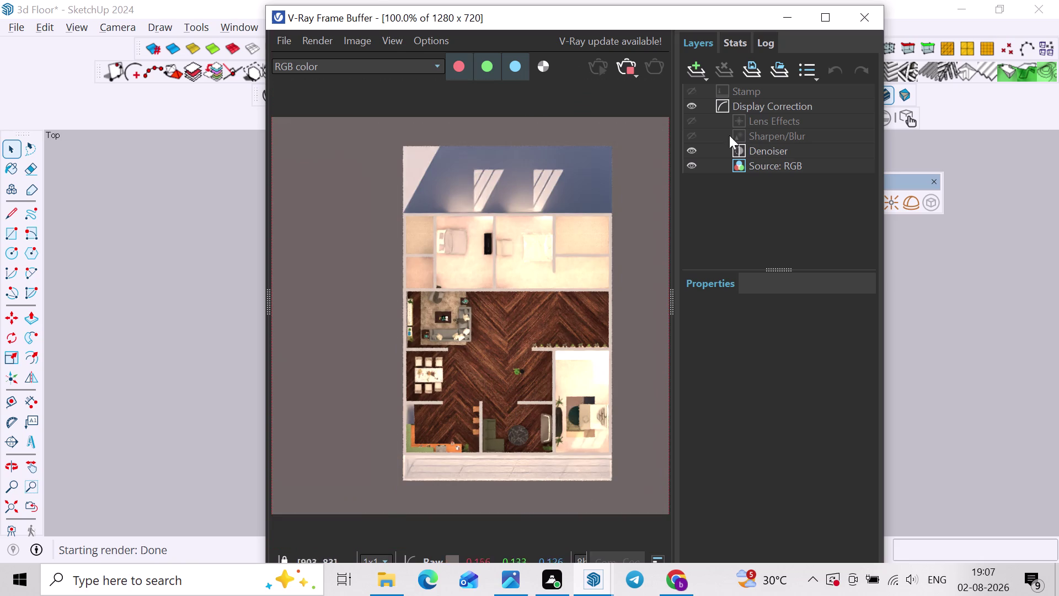
click(632, 71)
Close the render window and orbit the model out of the plan view.
click(863, 25)
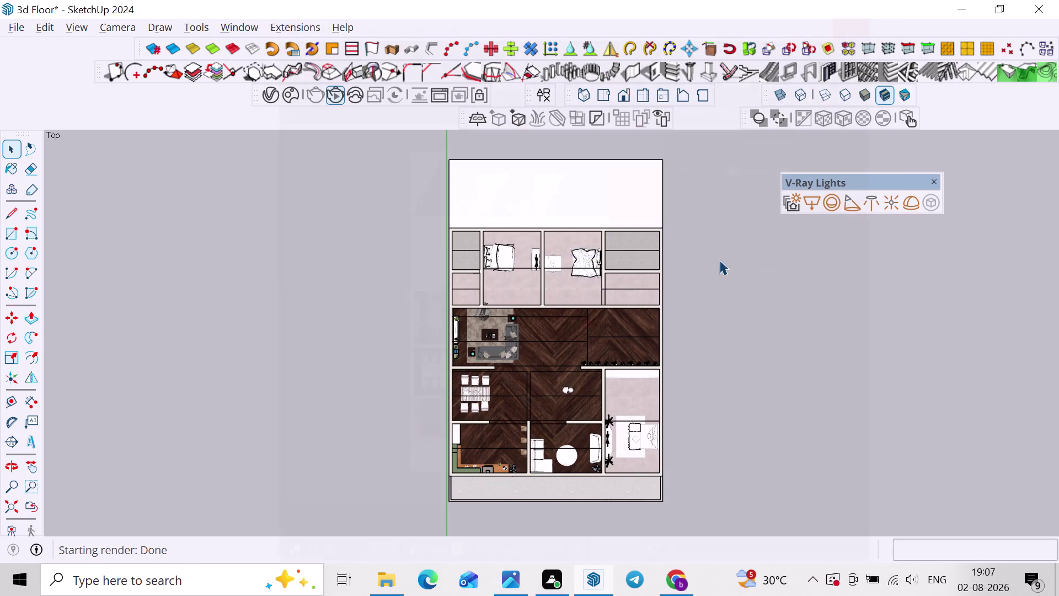
middle_drag(678, 430, 597, 335)
scroll(down, 3)
middle_drag(624, 387, 605, 381)
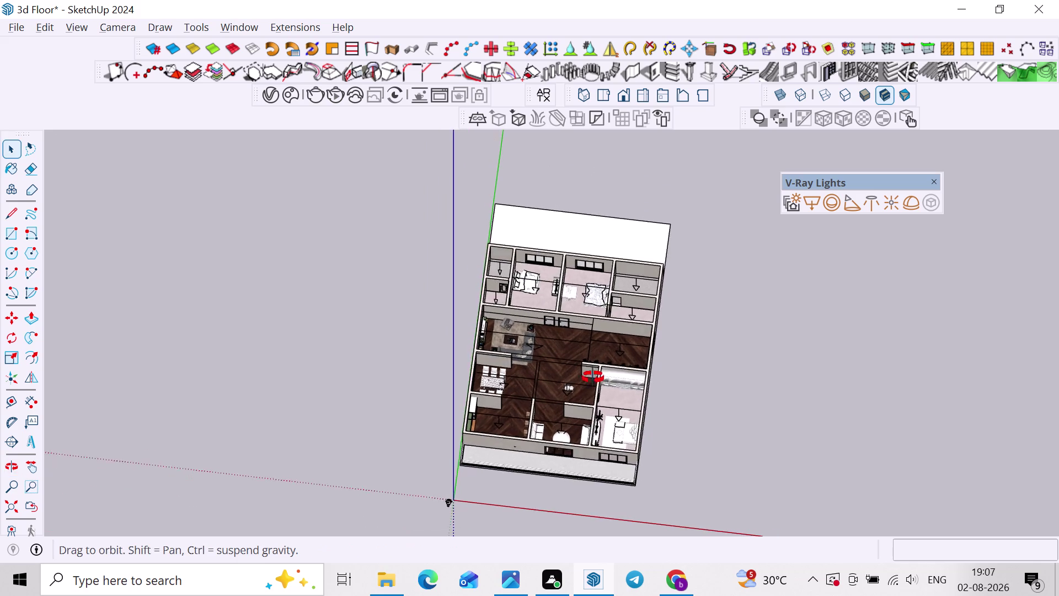
middle_drag(606, 380, 459, 343)
scroll(up, 3)
middle_drag(570, 387, 582, 350)
scroll(up, 3)
scroll(up, 3)
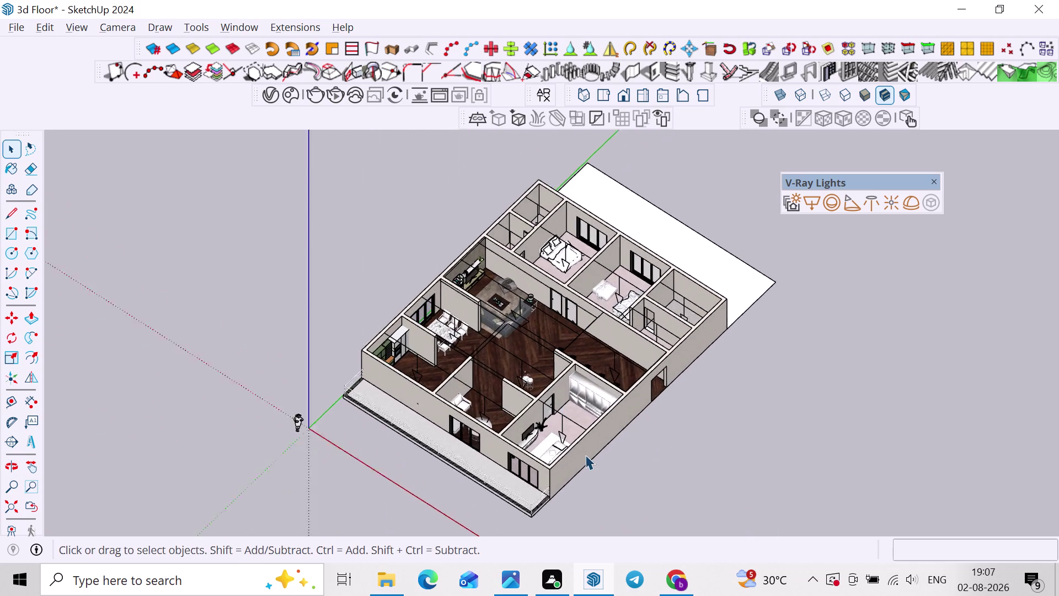
scroll(up, 3)
middle_drag(581, 456, 598, 408)
scroll(up, 3)
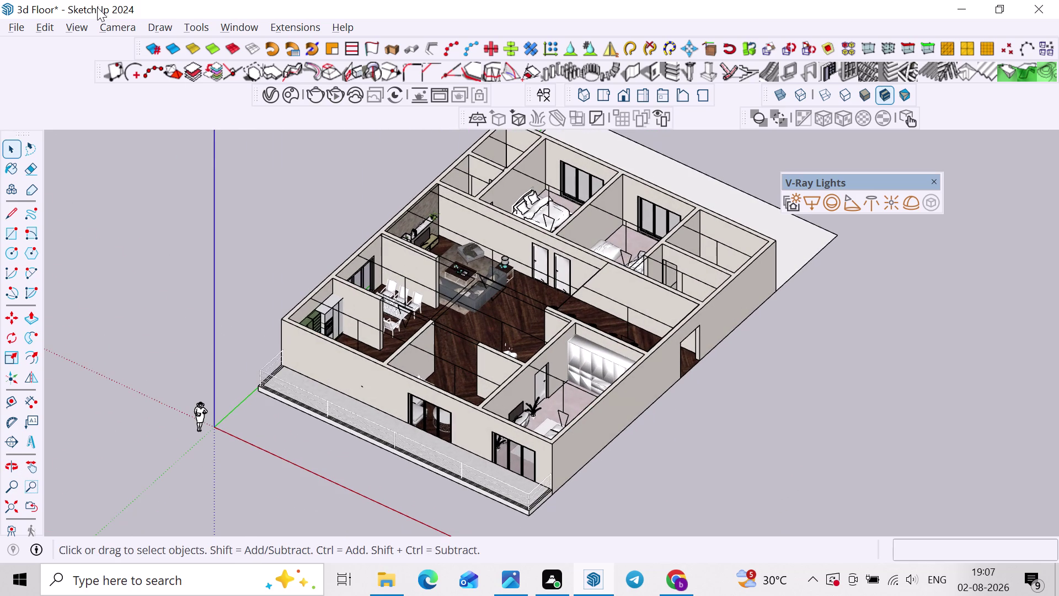
Pan the view back onto the floor plan and return to Select.
click(118, 19)
click(141, 143)
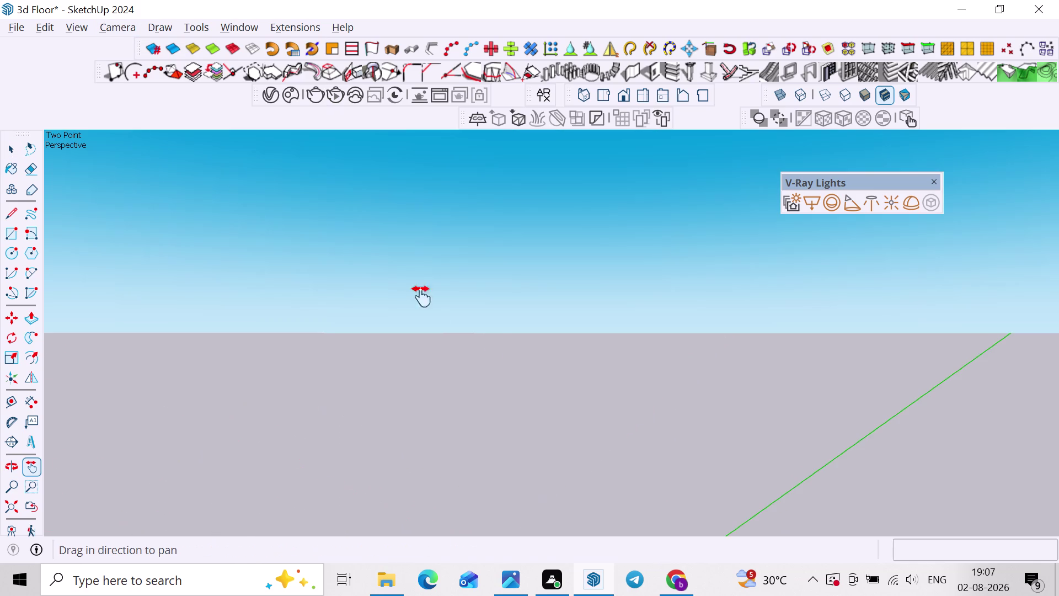
scroll(down, 3)
middle_drag(540, 447, 548, 326)
scroll(up, 3)
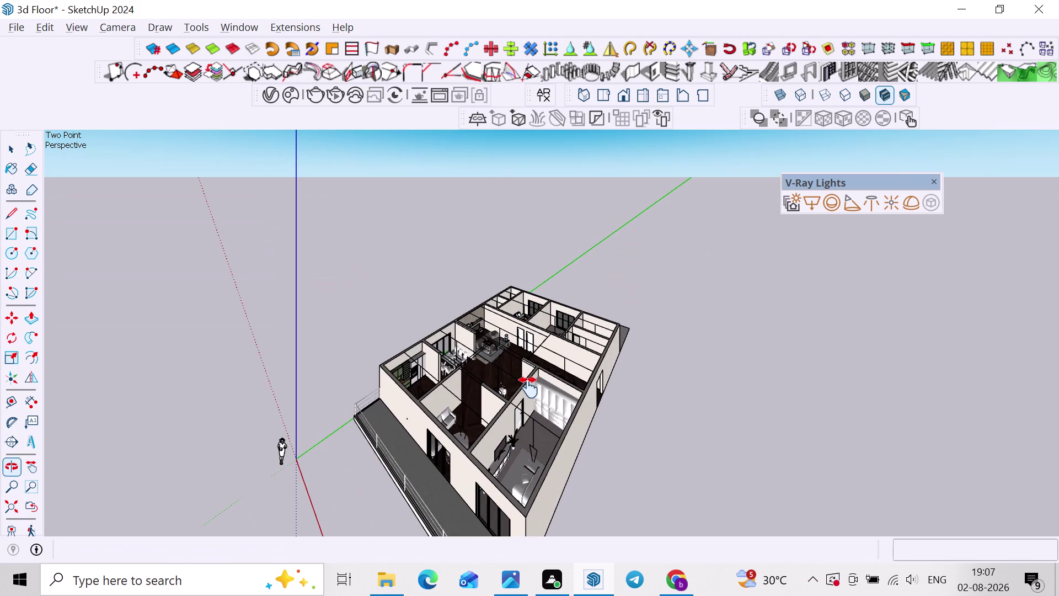
key(space)
Switch the camera from Two-Point Perspective to Perspective and orbit above the plan.
click(112, 30)
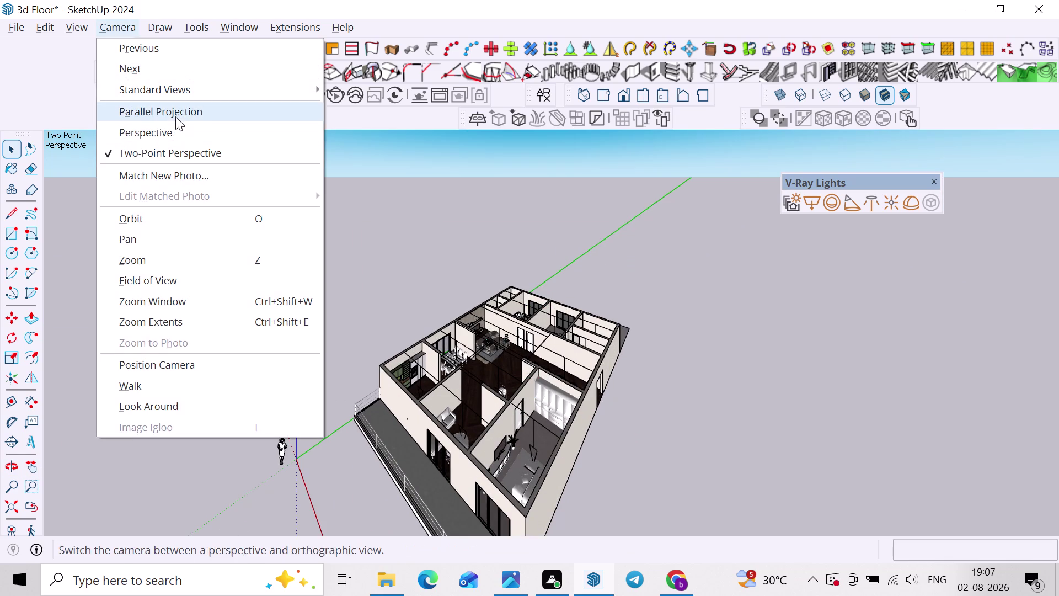
click(174, 123)
scroll(up, 3)
middle_drag(604, 380, 635, 322)
scroll(up, 3)
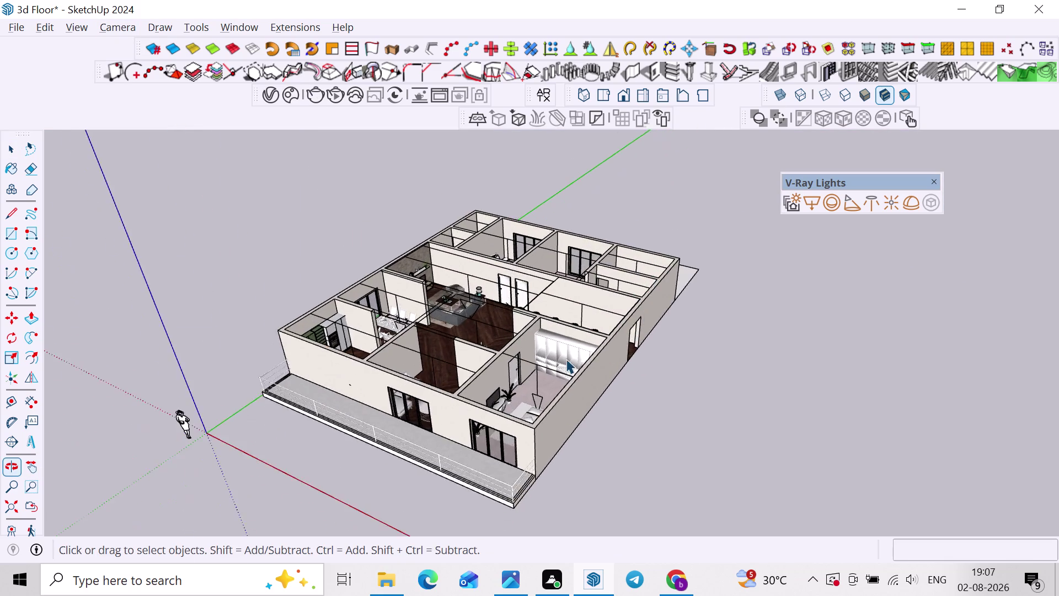
scroll(up, 3)
scroll(down, 3)
middle_drag(304, 385, 383, 334)
Delete a drag-selected element and orbit and zoom to frame the furnished rooms.
drag(153, 385, 140, 408)
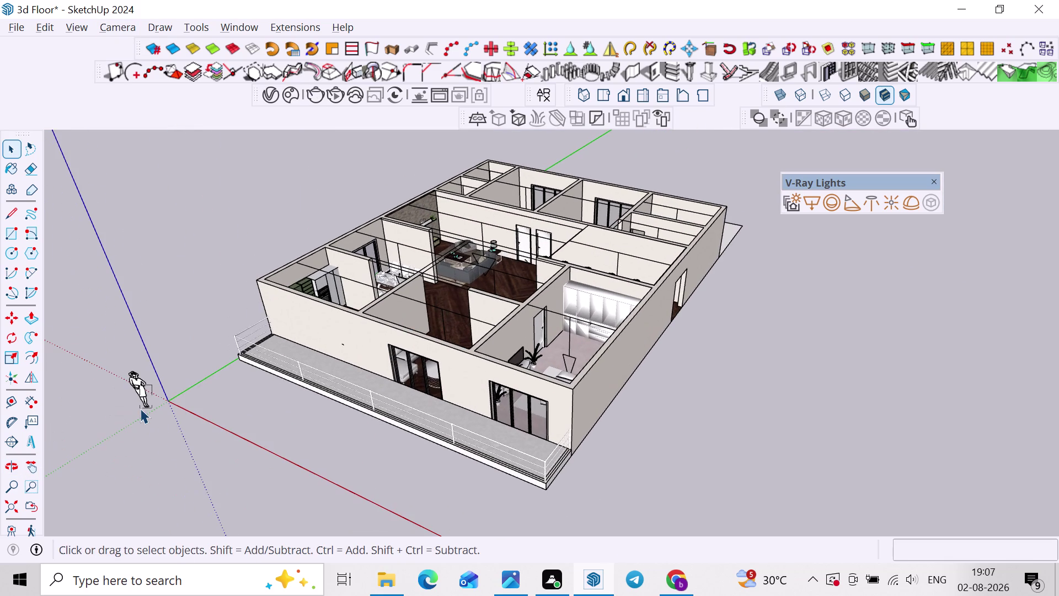
key(Delete)
scroll(up, 3)
middle_drag(611, 371, 518, 379)
scroll(up, 3)
scroll(down, 3)
middle_drag(622, 383, 691, 383)
scroll(up, 3)
scroll(down, 3)
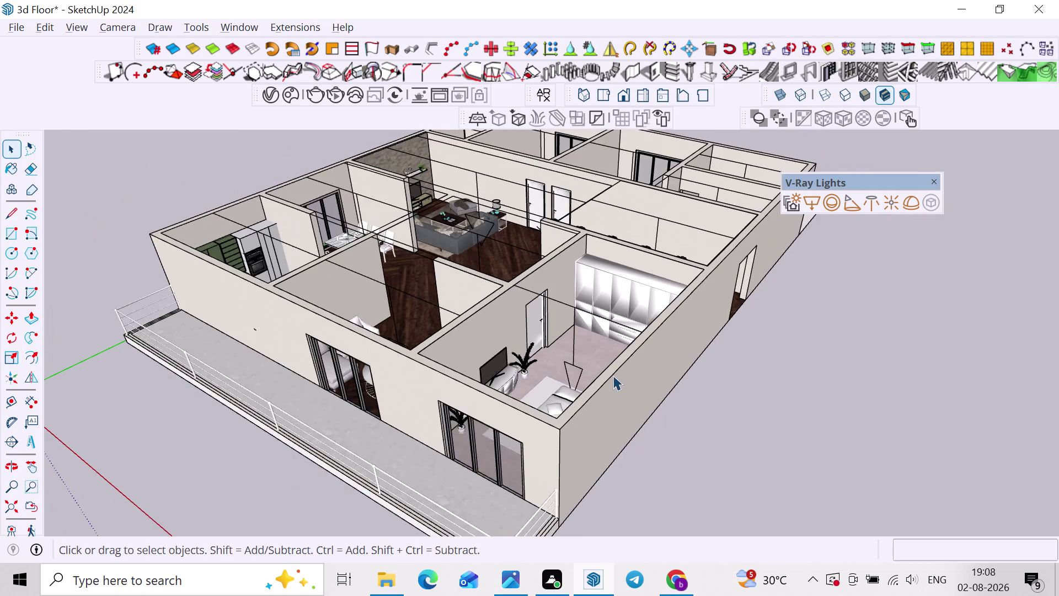
middle_drag(610, 371, 594, 428)
scroll(down, 3)
scroll(down, 3)
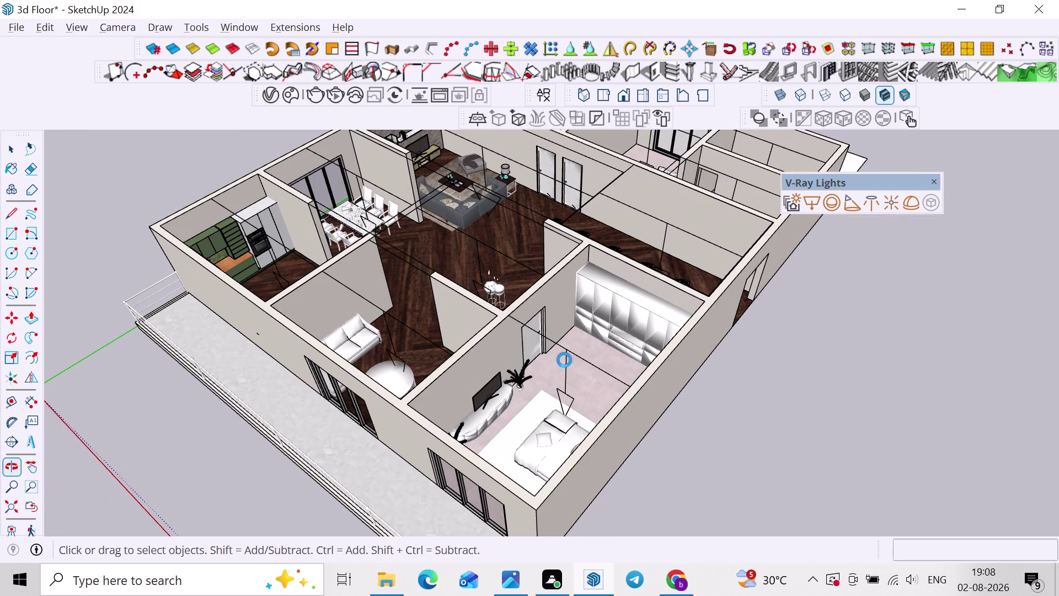
scroll(down, 3)
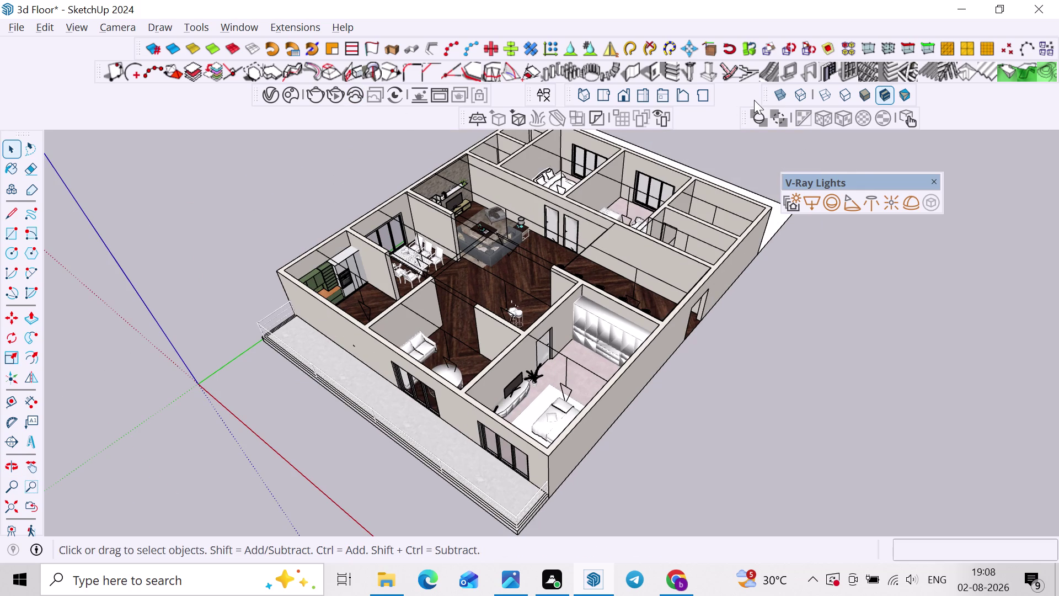
click(482, 119)
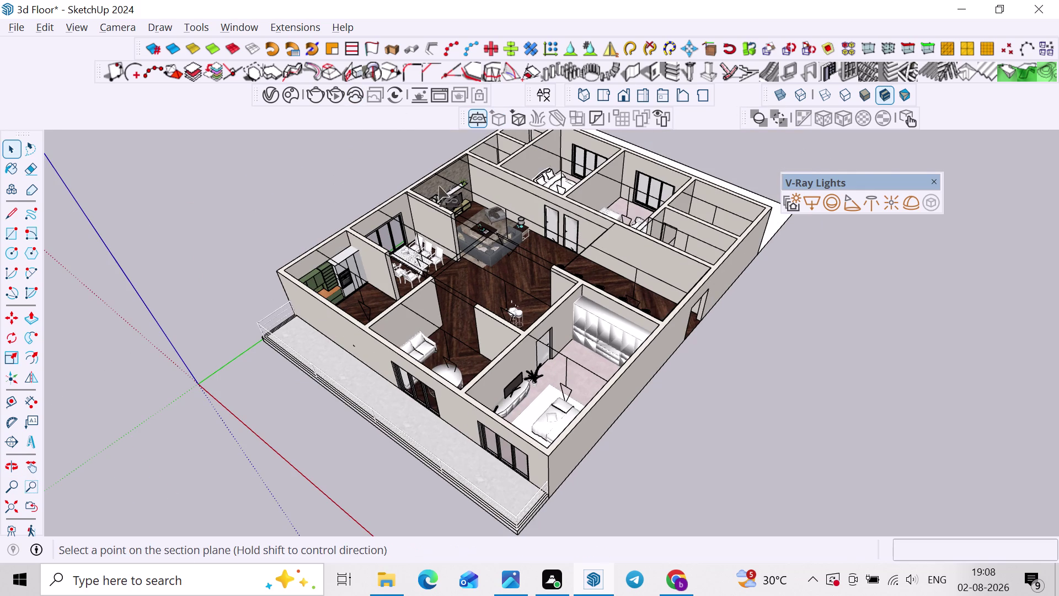
Place a V-Ray infinite plane at the model origin and add a material in the Asset Editor.
click(201, 386)
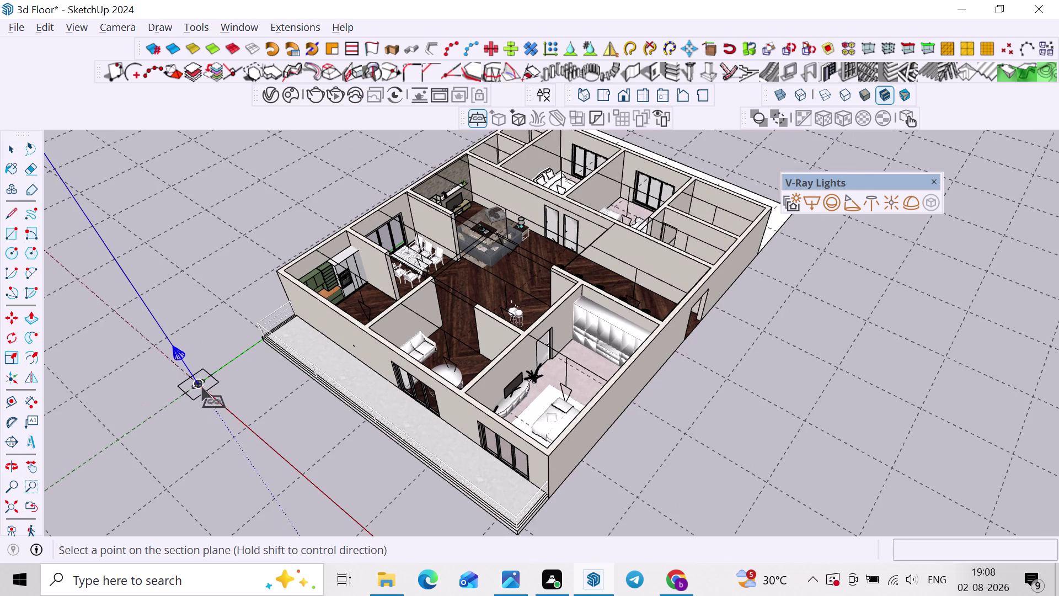
key(space)
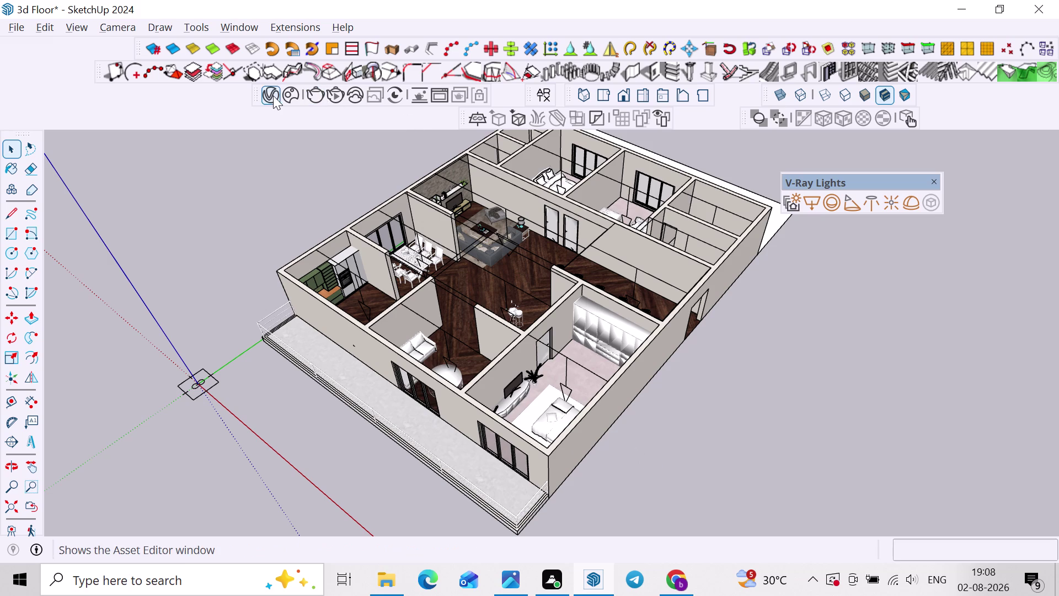
click(275, 96)
right_click(36, 118)
click(72, 147)
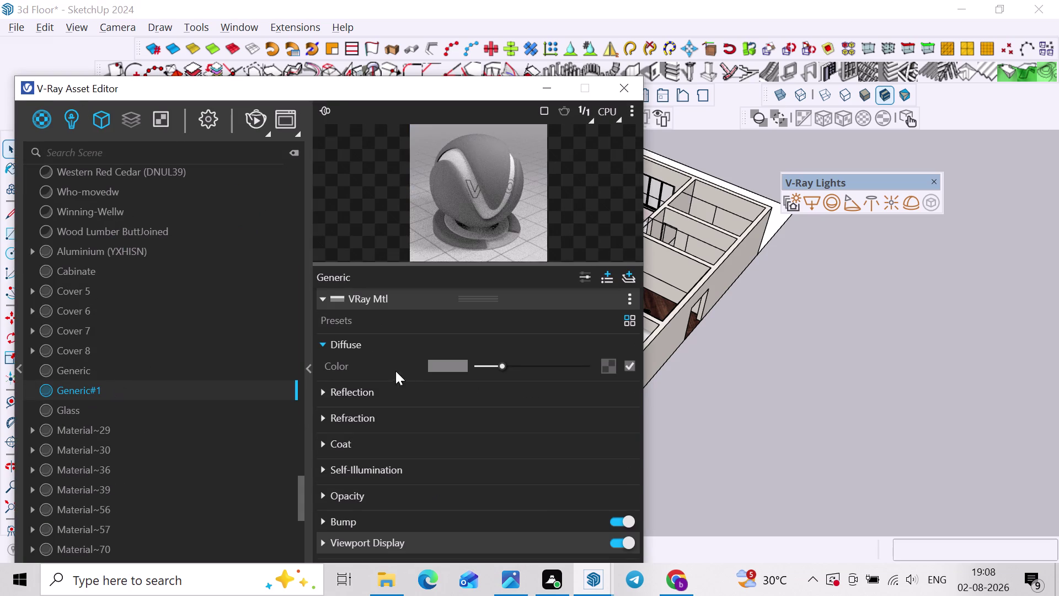
Open and close Generic#1's diffuse colour picker, selecting the infinite plane in the scene.
drag(417, 86, 815, 96)
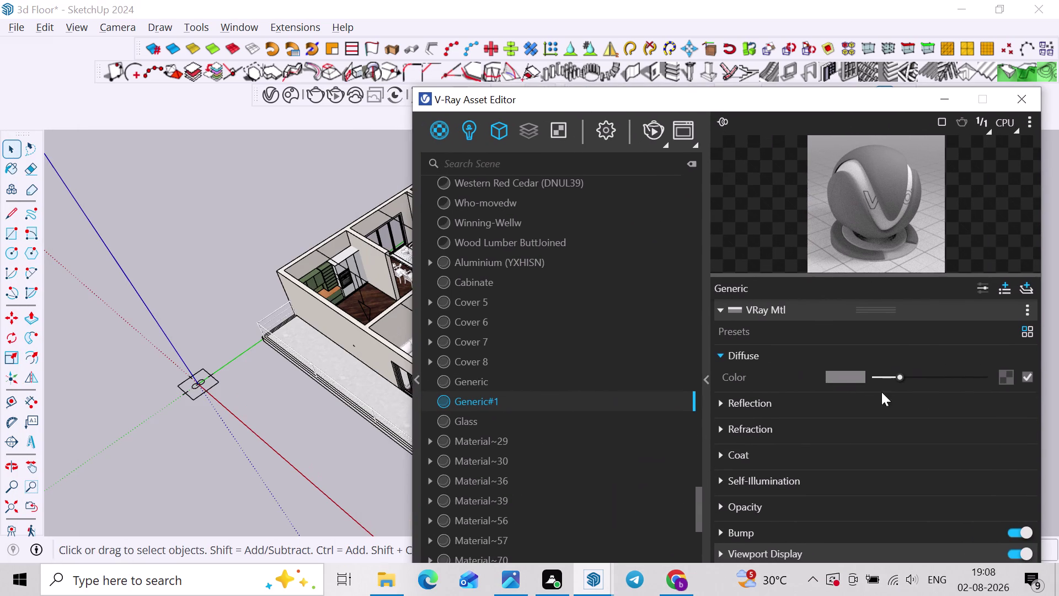
click(850, 376)
drag(203, 384, 183, 400)
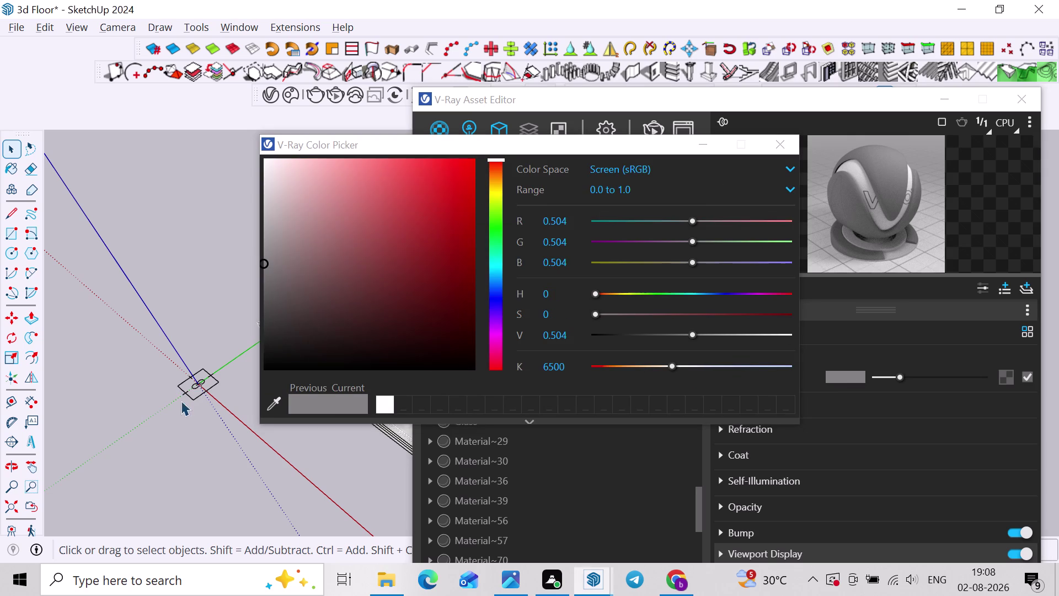
drag(183, 400, 181, 401)
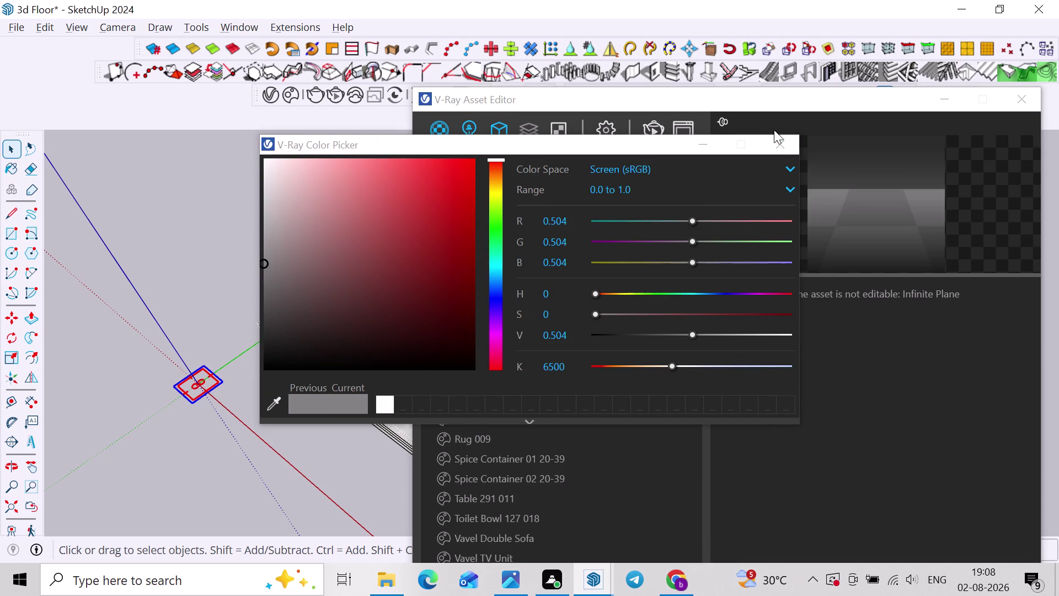
click(785, 143)
Create a new Generic#2 material through the Asset Editor's Create Asset menu.
scroll(down, 3)
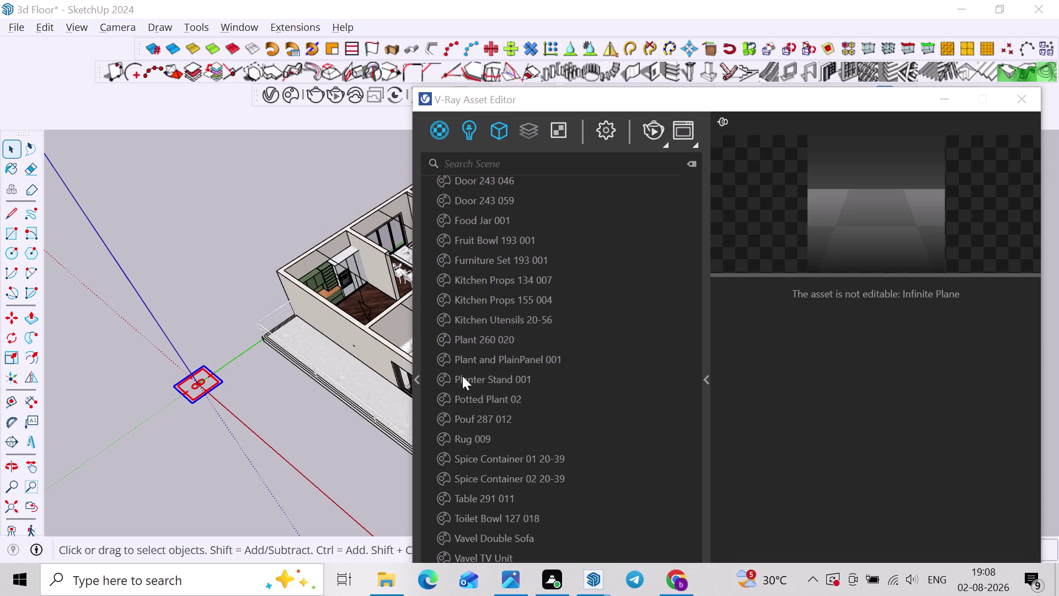
scroll(up, 3)
scroll(up, 3)
scroll(up, 3)
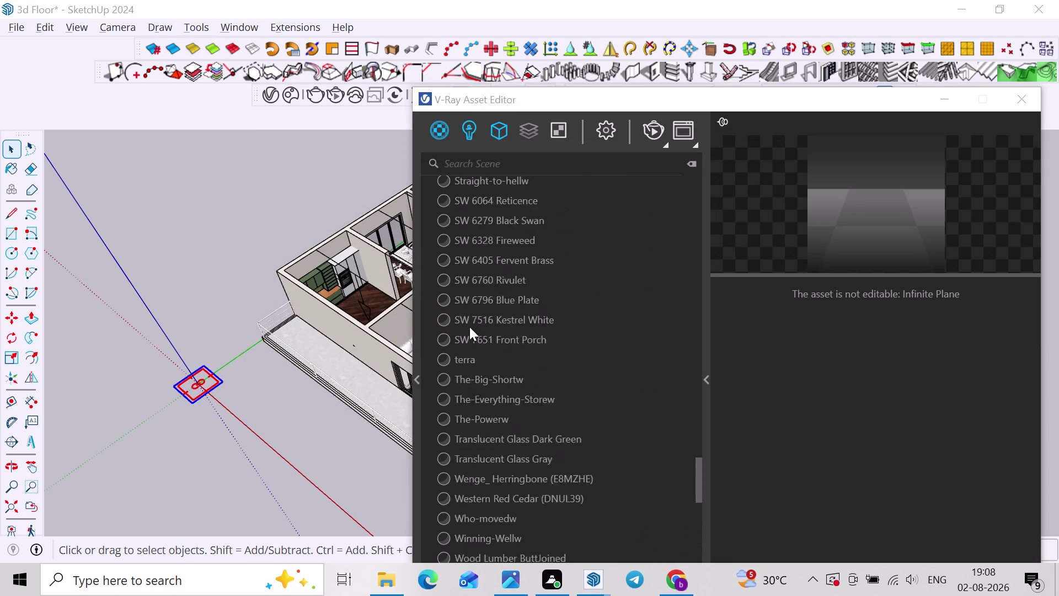
scroll(up, 3)
scroll(up, 3)
scroll(up, 3)
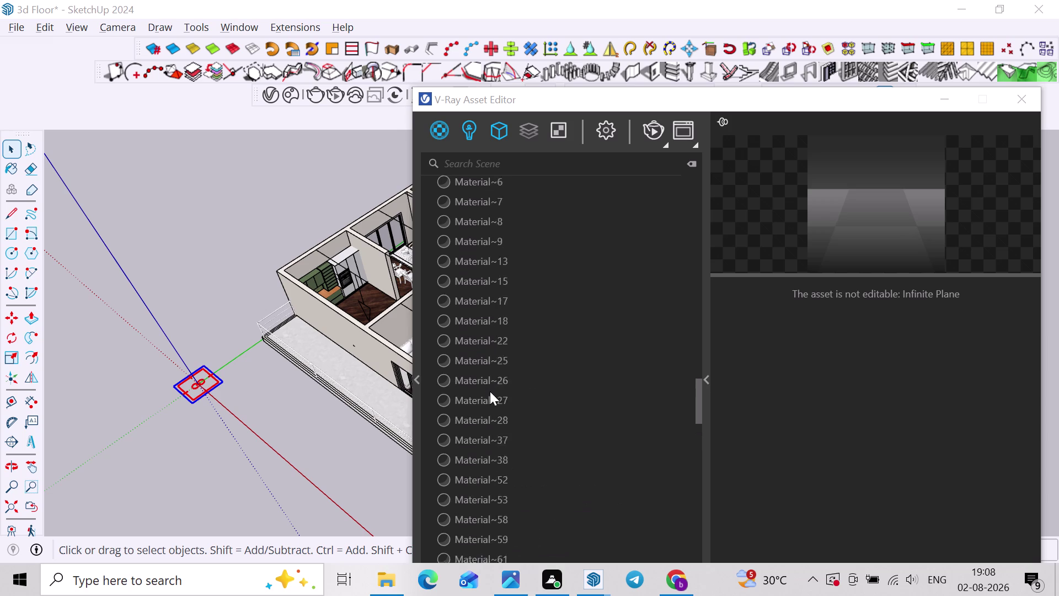
scroll(up, 3)
scroll(up, 3)
scroll(up, 3)
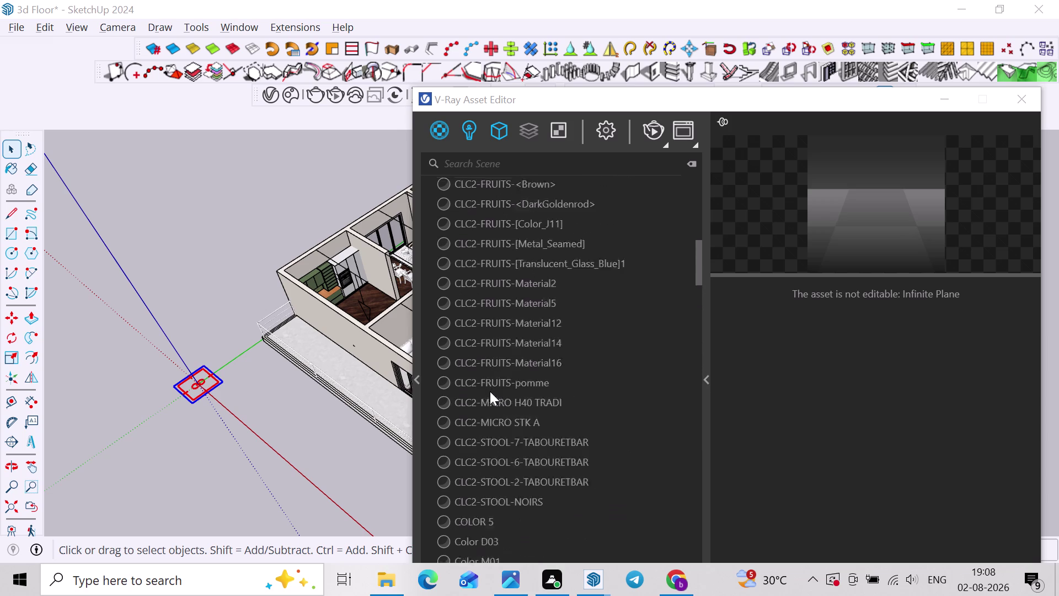
scroll(up, 3)
right_click(442, 141)
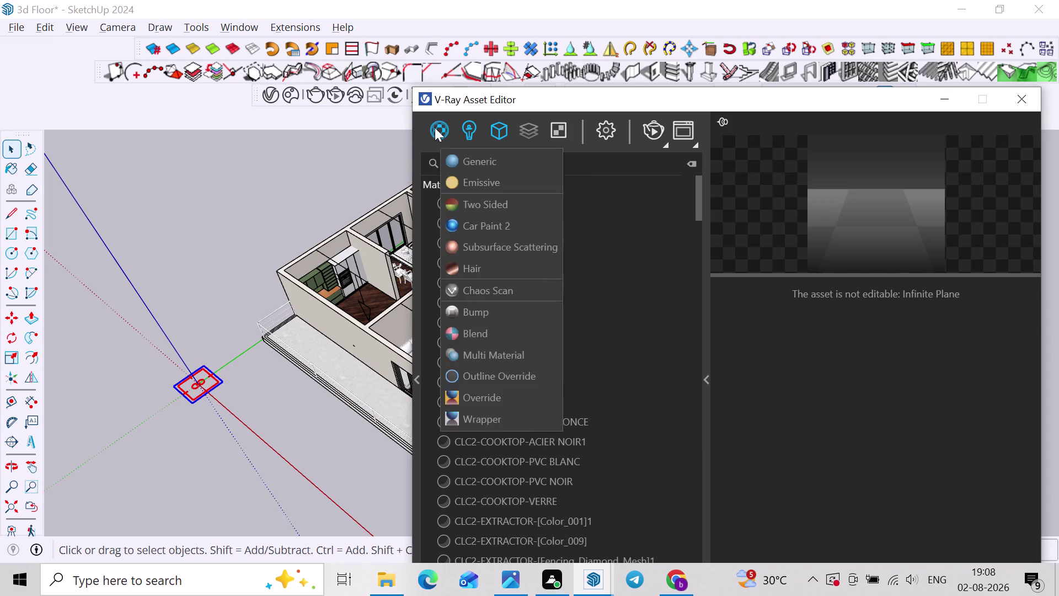
right_click(435, 127)
click(457, 156)
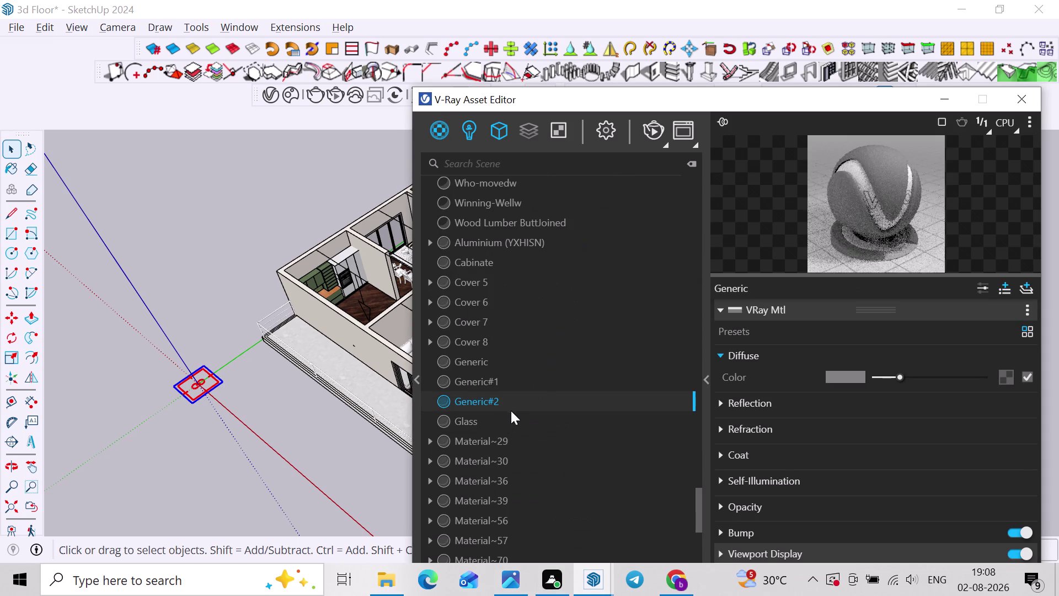
right_click(515, 403)
click(526, 434)
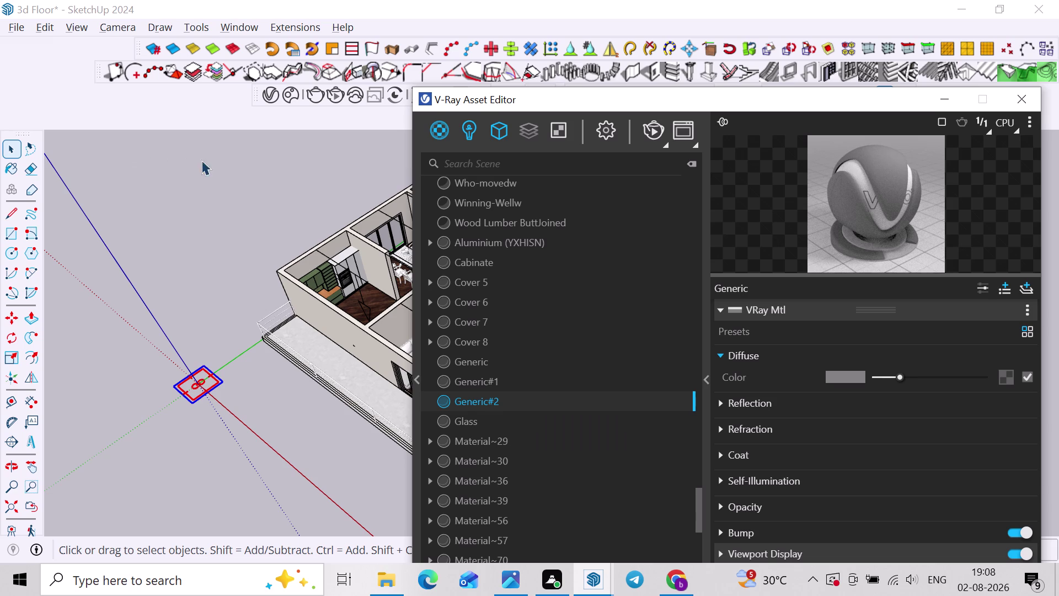
click(652, 140)
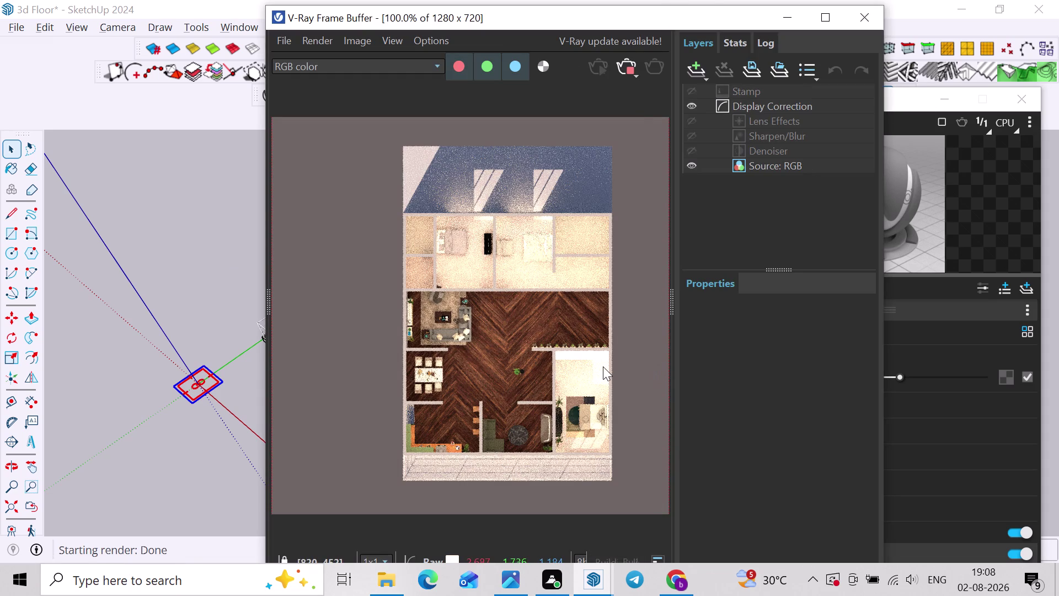
Maximize the V-Ray Frame Buffer once the perspective render of the furnished floor finishes.
scroll(down, 3)
scroll(up, 3)
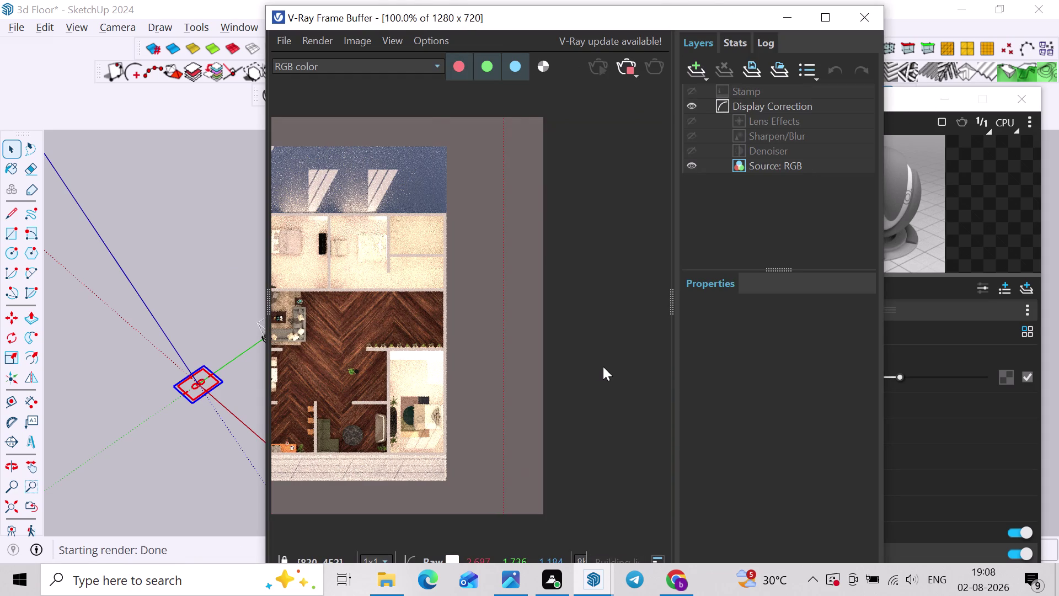
scroll(down, 3)
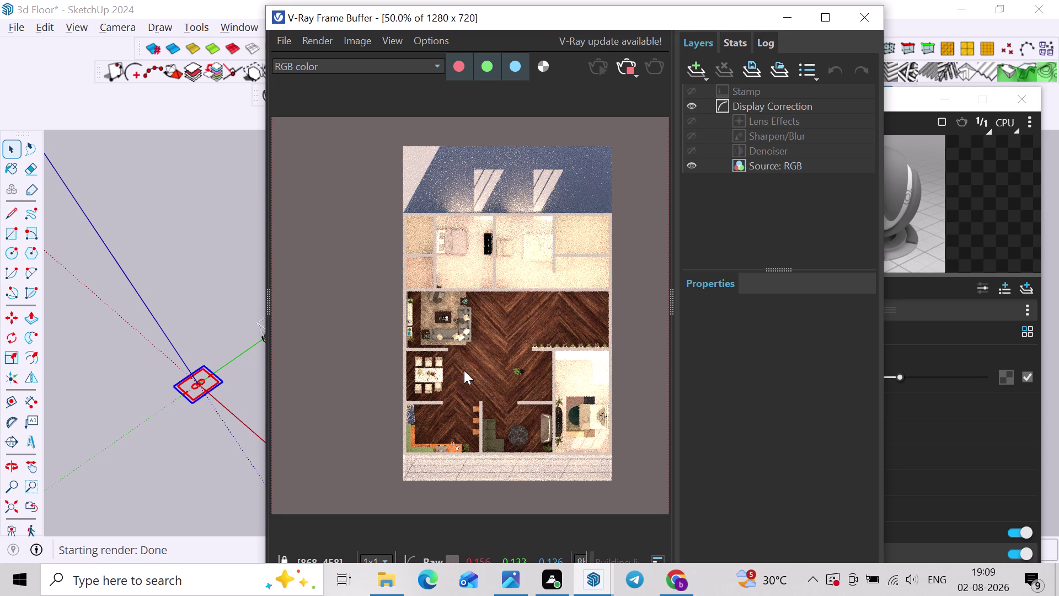
scroll(up, 3)
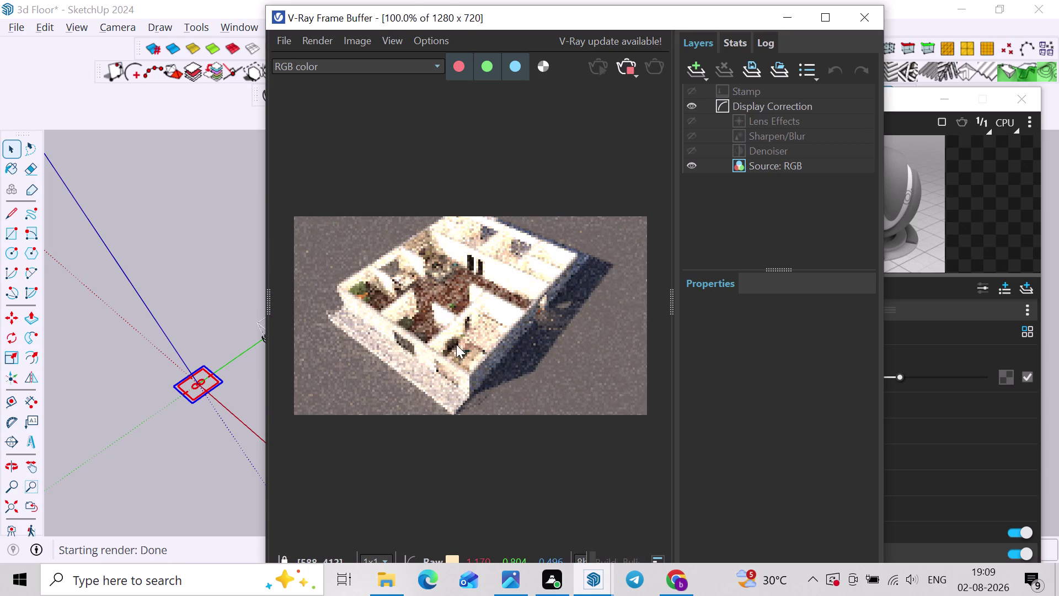
scroll(down, 3)
scroll(up, 3)
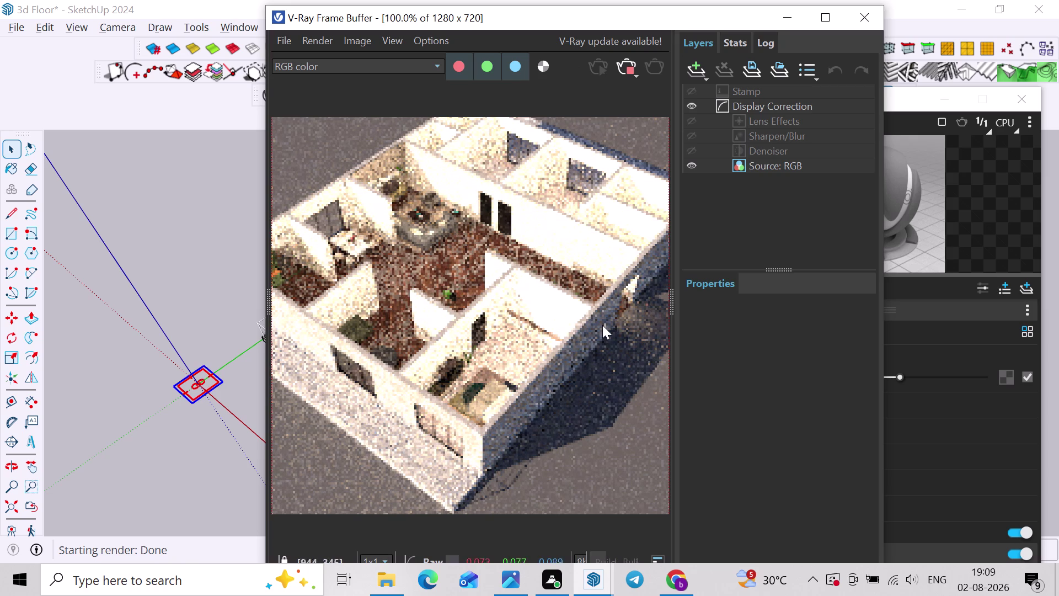
scroll(up, 3)
scroll(down, 3)
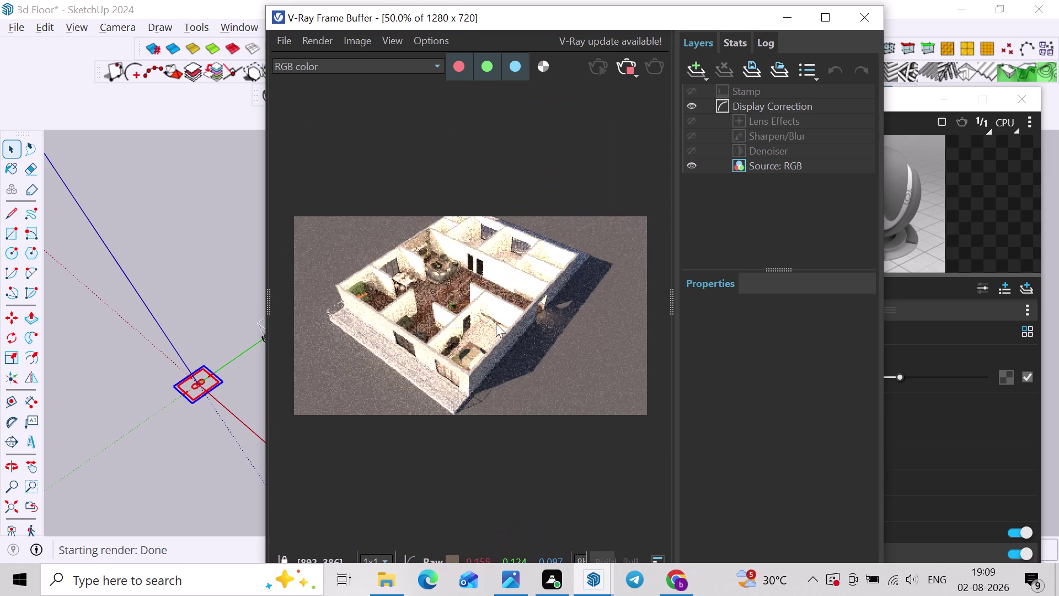
scroll(up, 3)
scroll(down, 3)
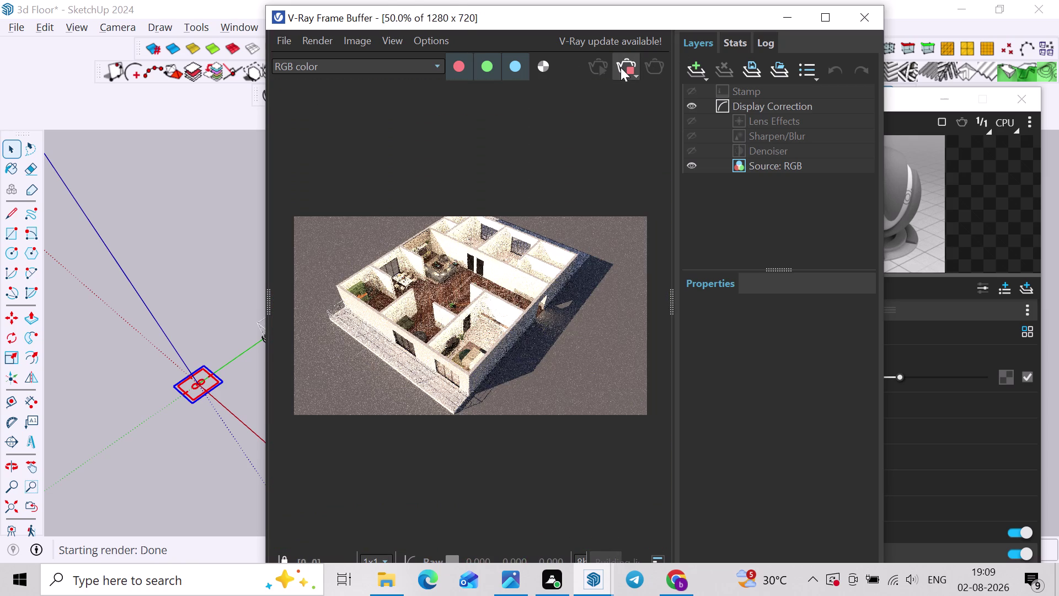
click(639, 69)
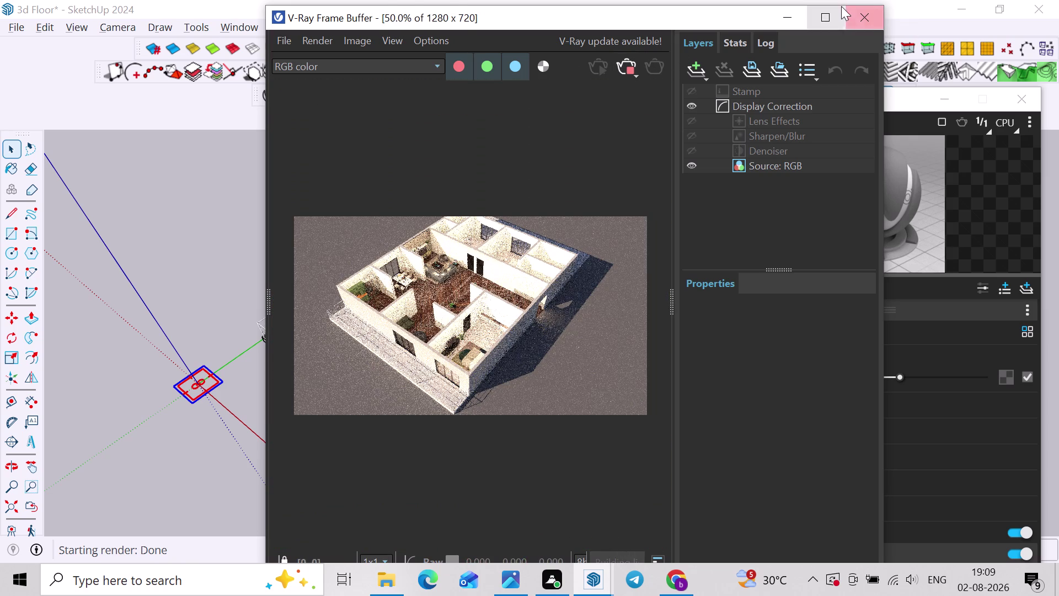
click(823, 11)
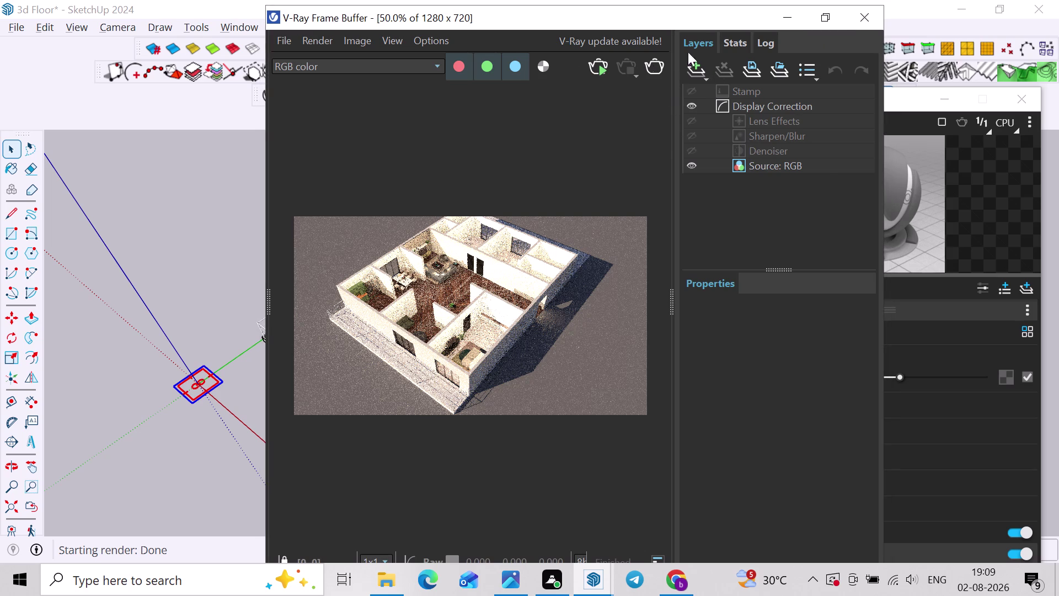
scroll(up, 3)
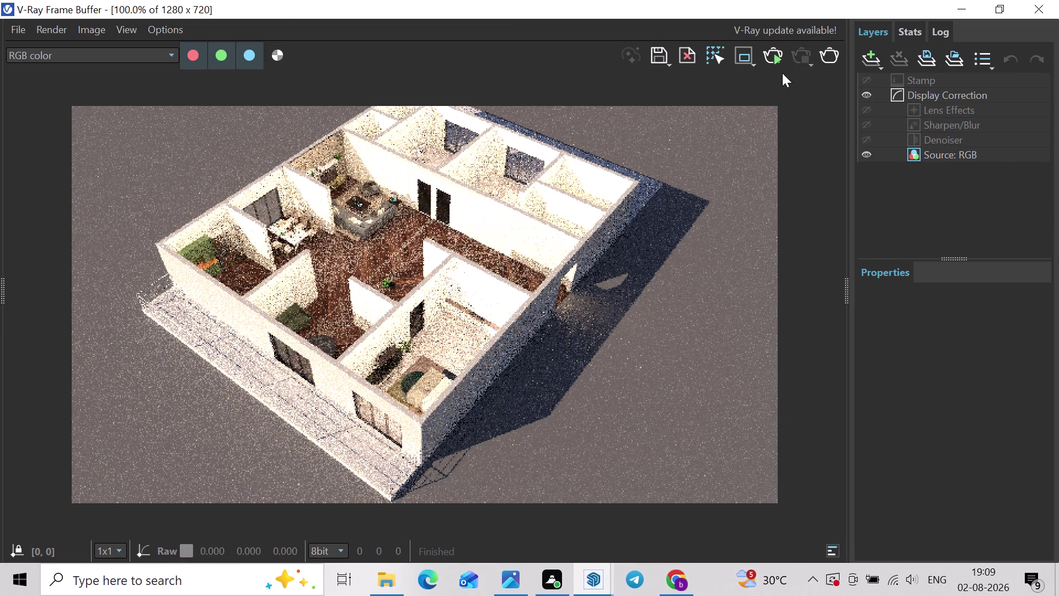
Re-run the V-Ray render, zoom to check its progress, and start saving the image.
click(831, 57)
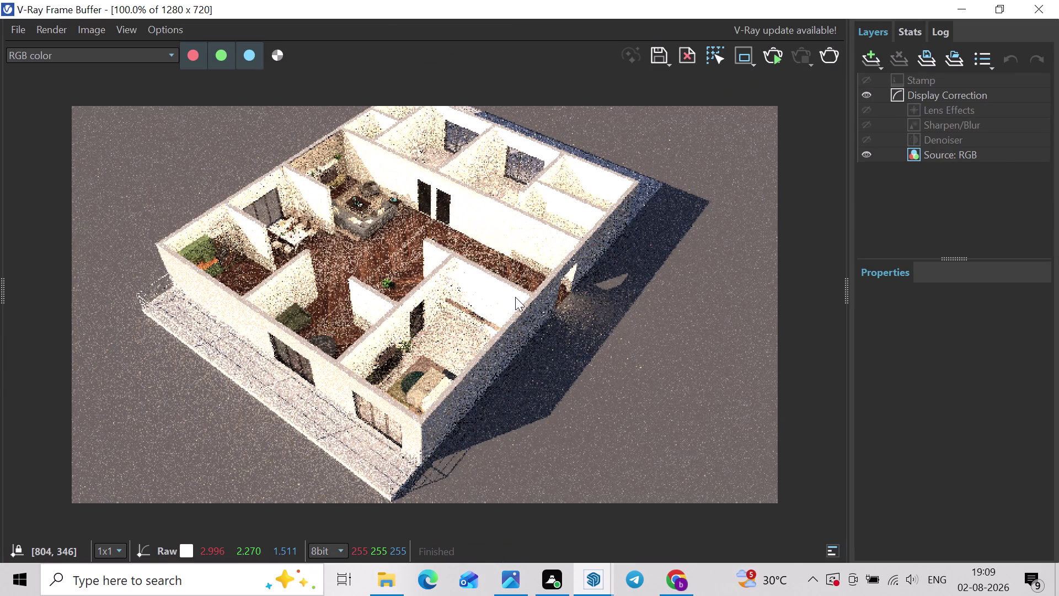
click(835, 51)
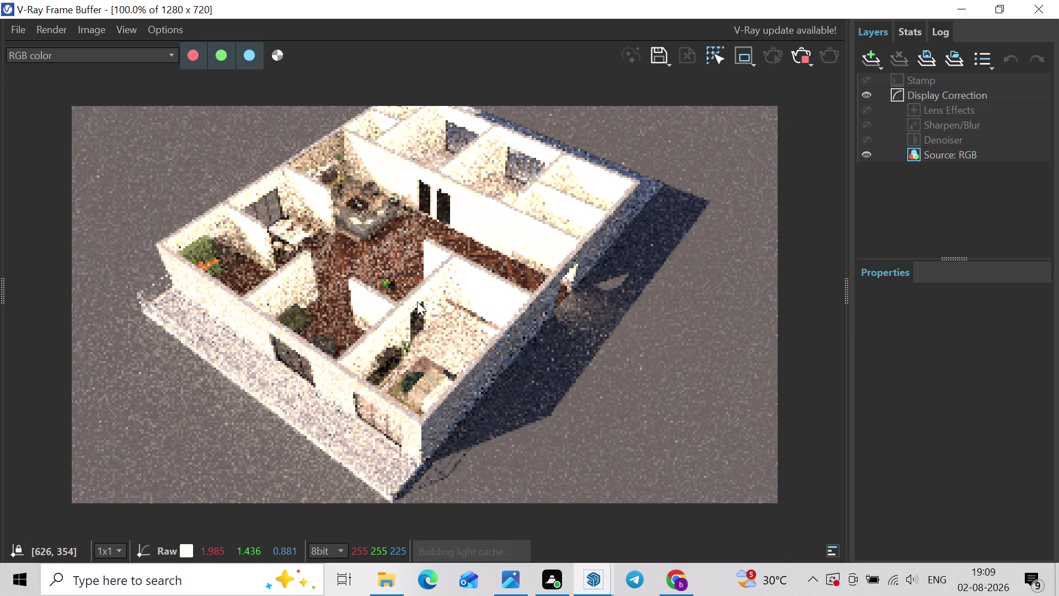
scroll(down, 3)
scroll(up, 3)
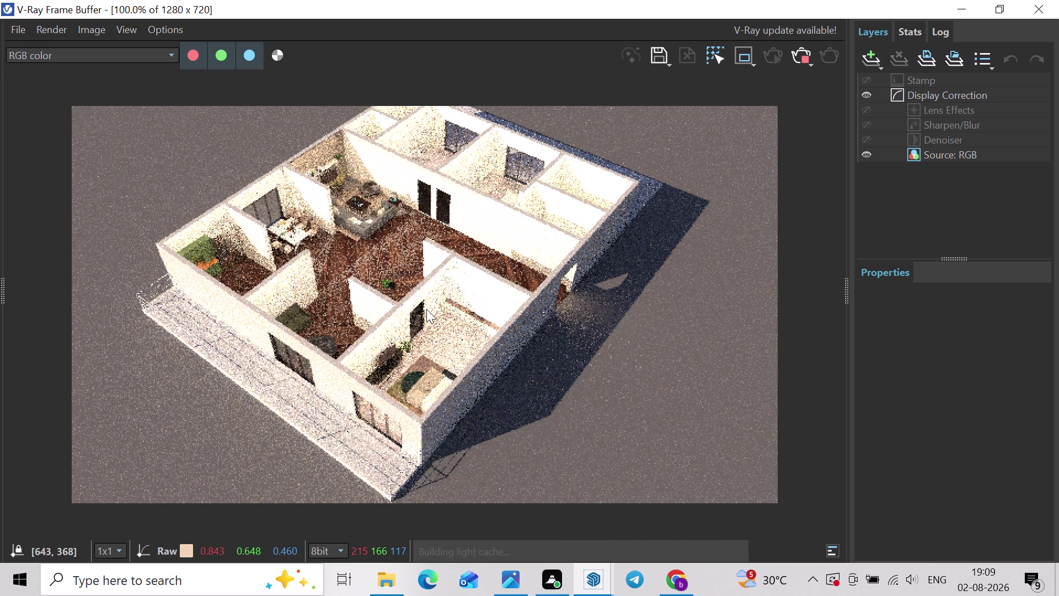
scroll(up, 3)
scroll(down, 3)
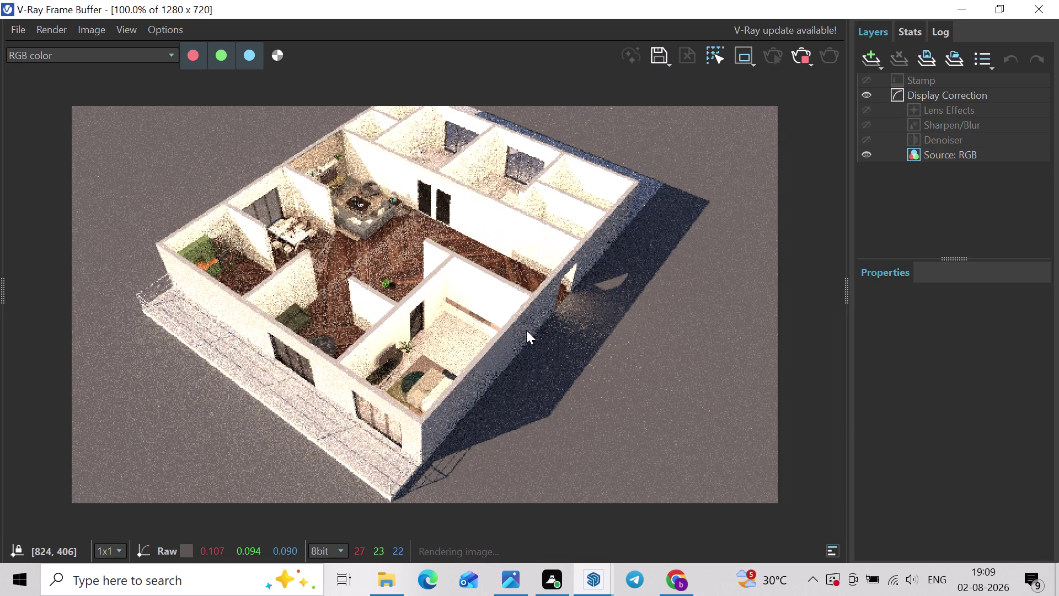
scroll(up, 3)
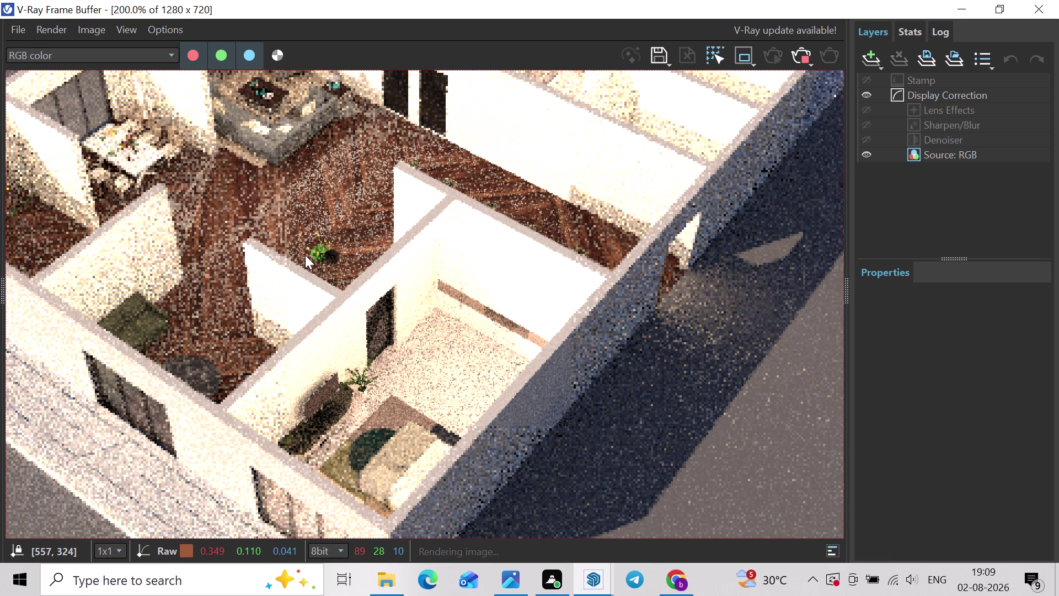
scroll(down, 3)
scroll(up, 3)
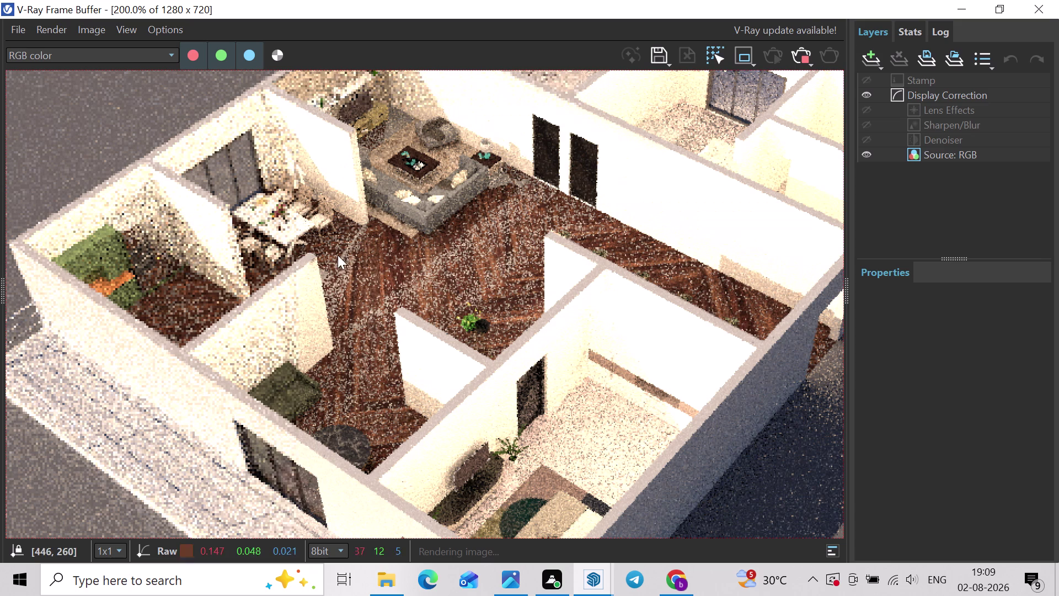
scroll(down, 3)
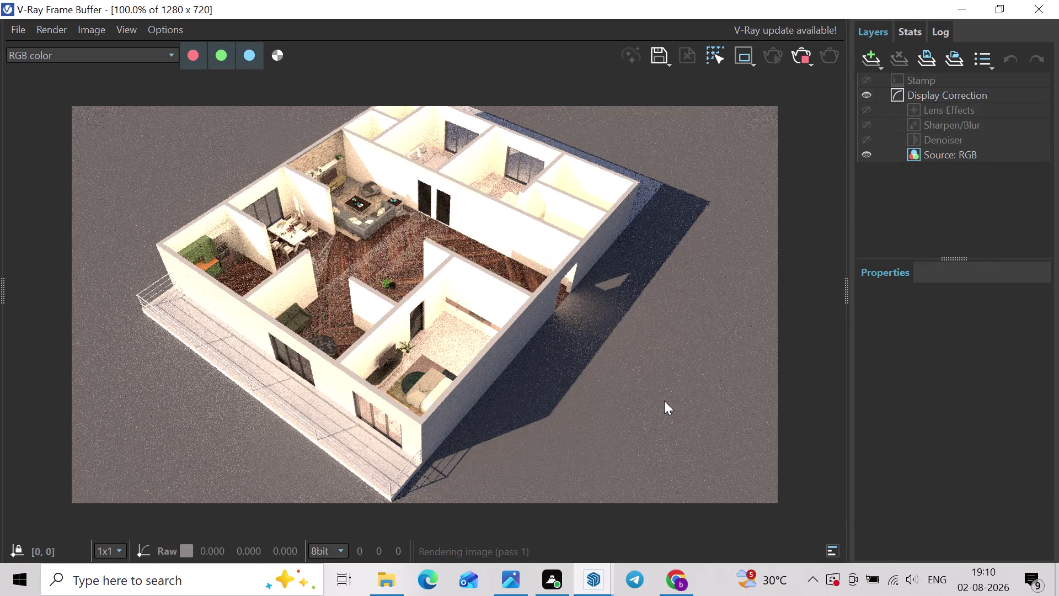
click(669, 61)
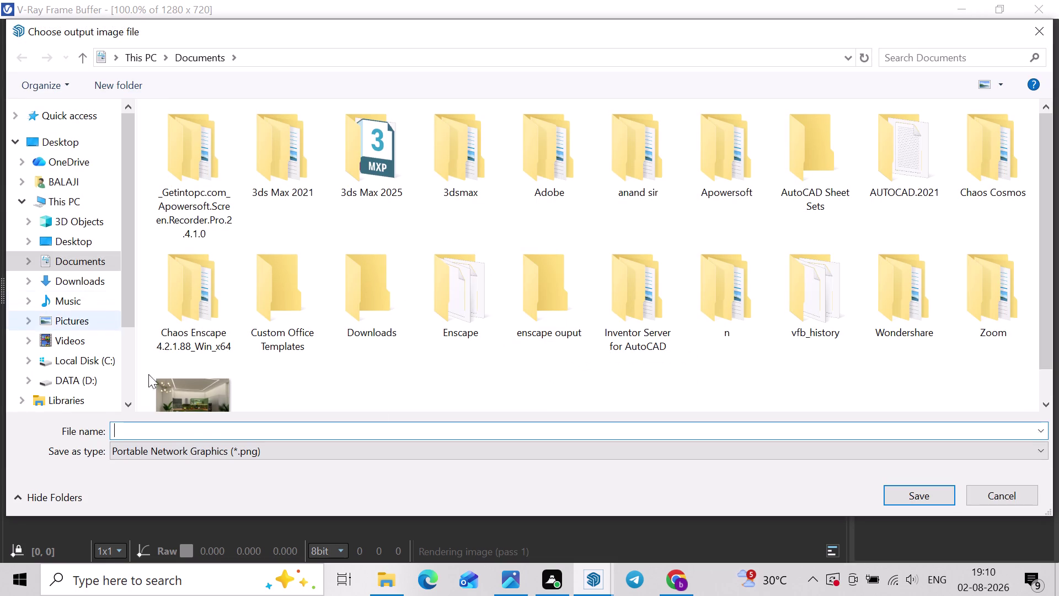
Cancel saving the rendered image and stop the V-Ray render in progress.
text(fin)
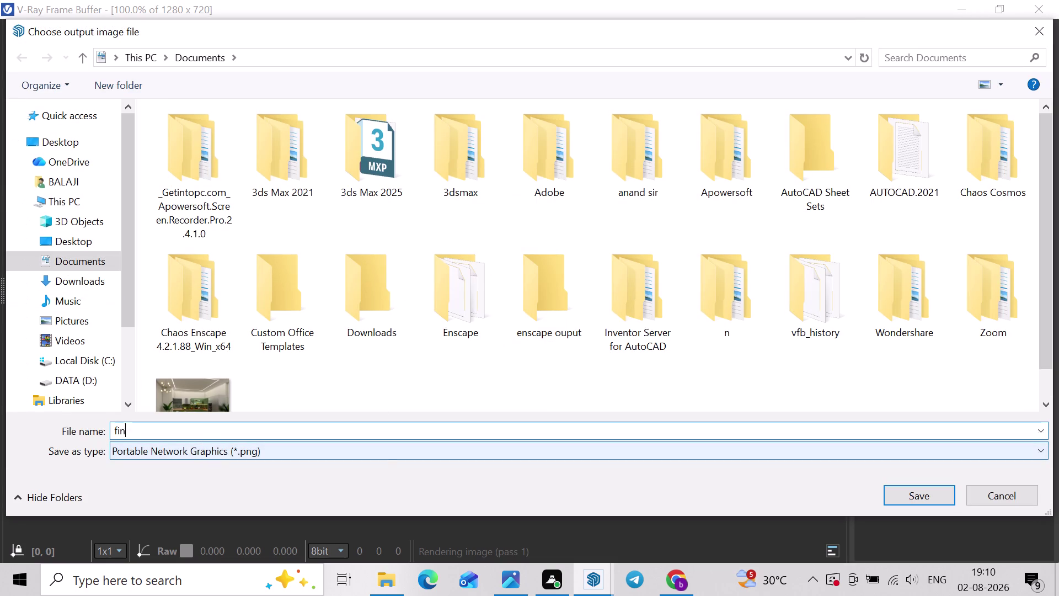
text(a)
click(1030, 28)
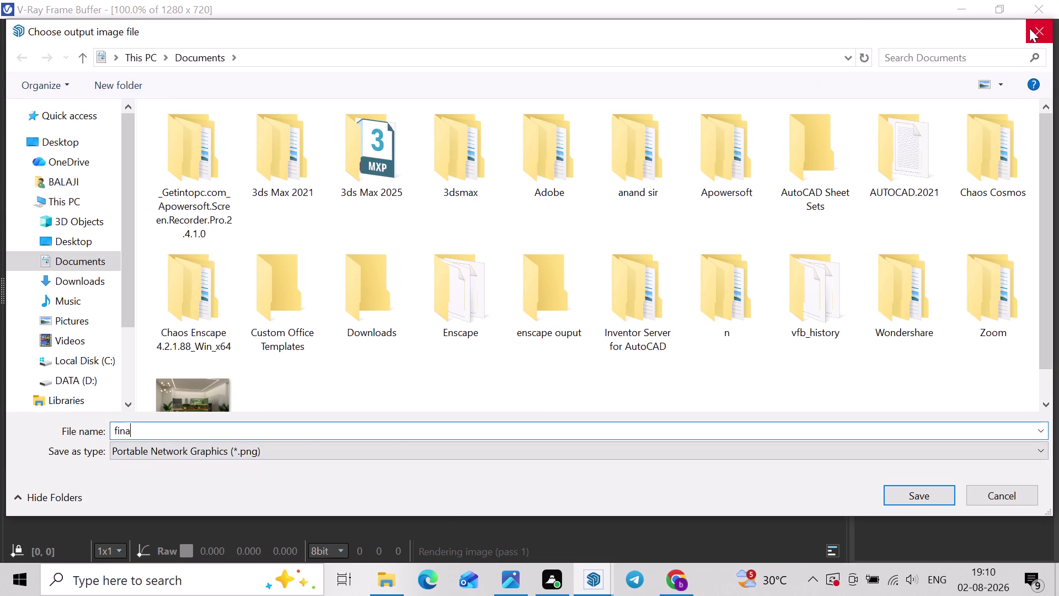
scroll(down, 3)
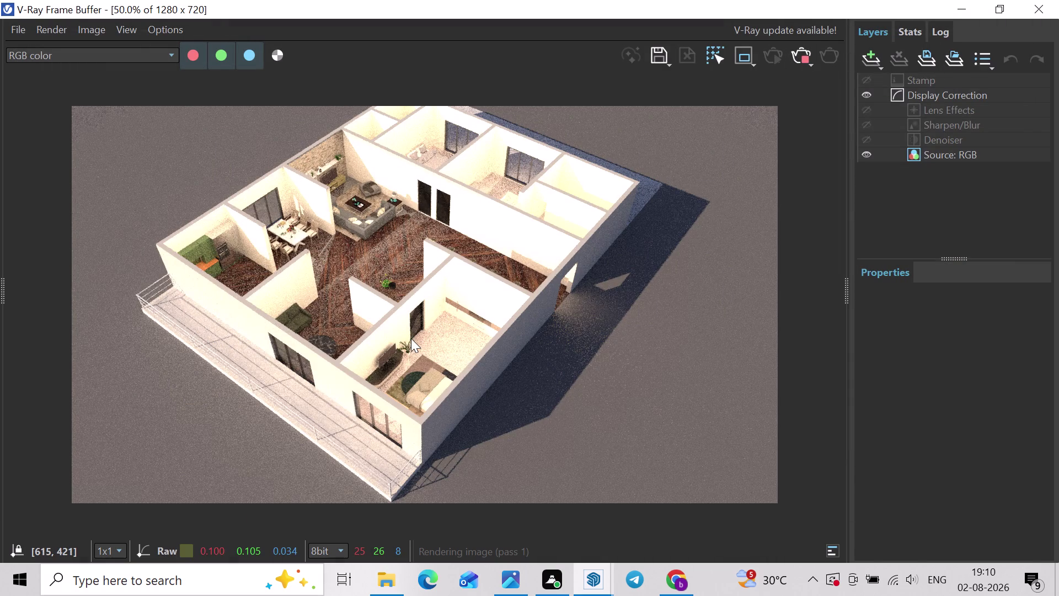
scroll(up, 3)
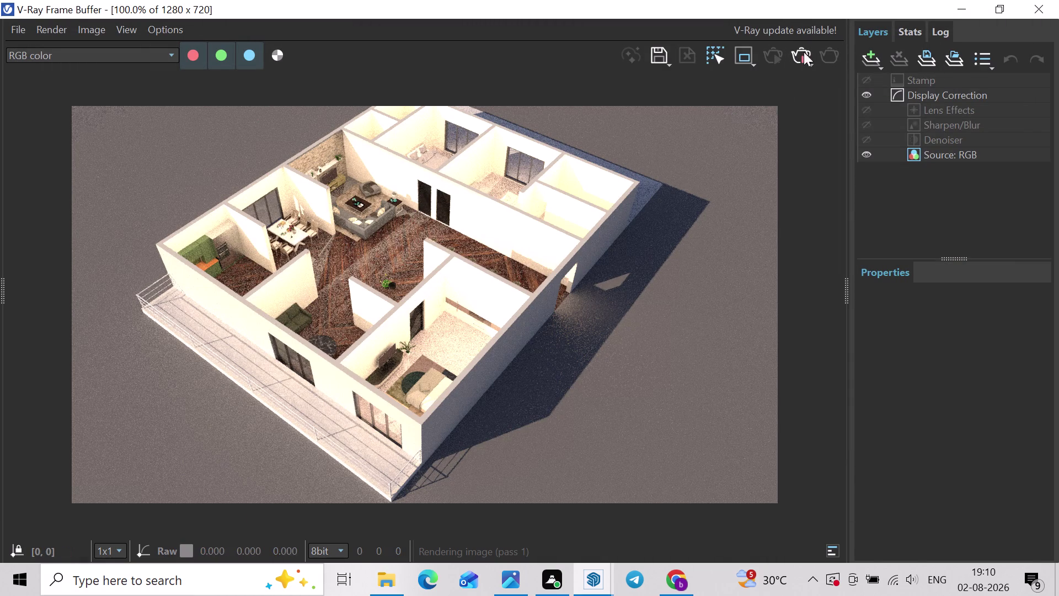
click(799, 55)
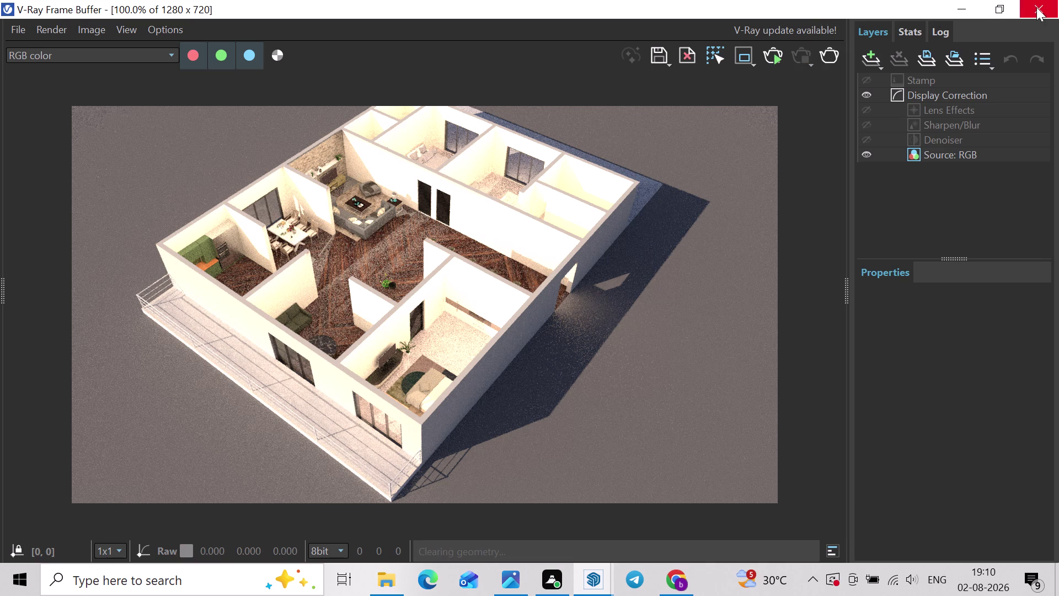
Close the render window and select the dining-area glass door, room box and floor outline.
click(1038, 7)
click(1014, 99)
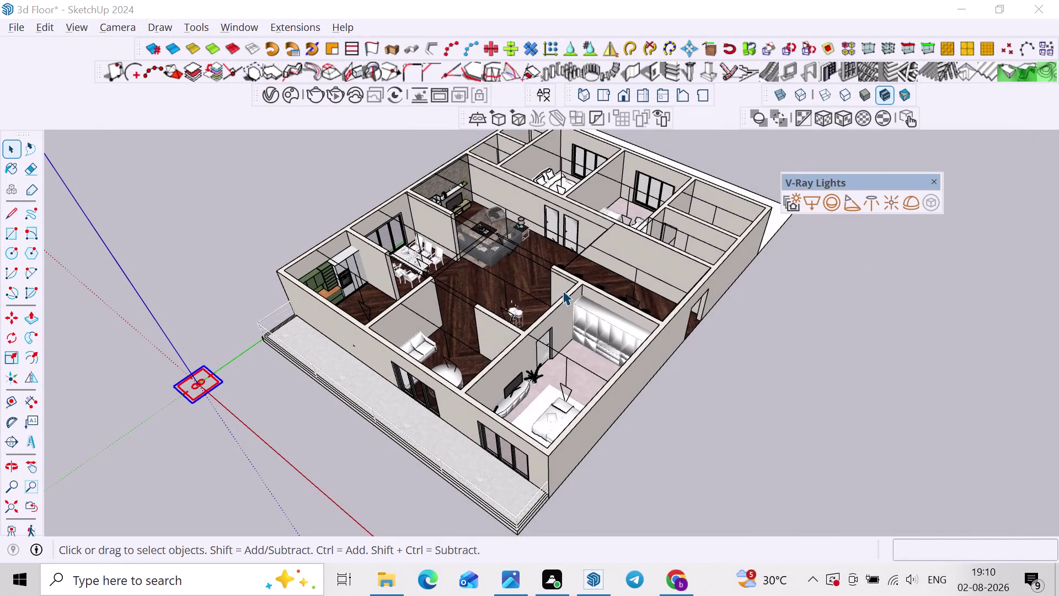
scroll(down, 3)
middle_drag(689, 307, 678, 319)
click(748, 336)
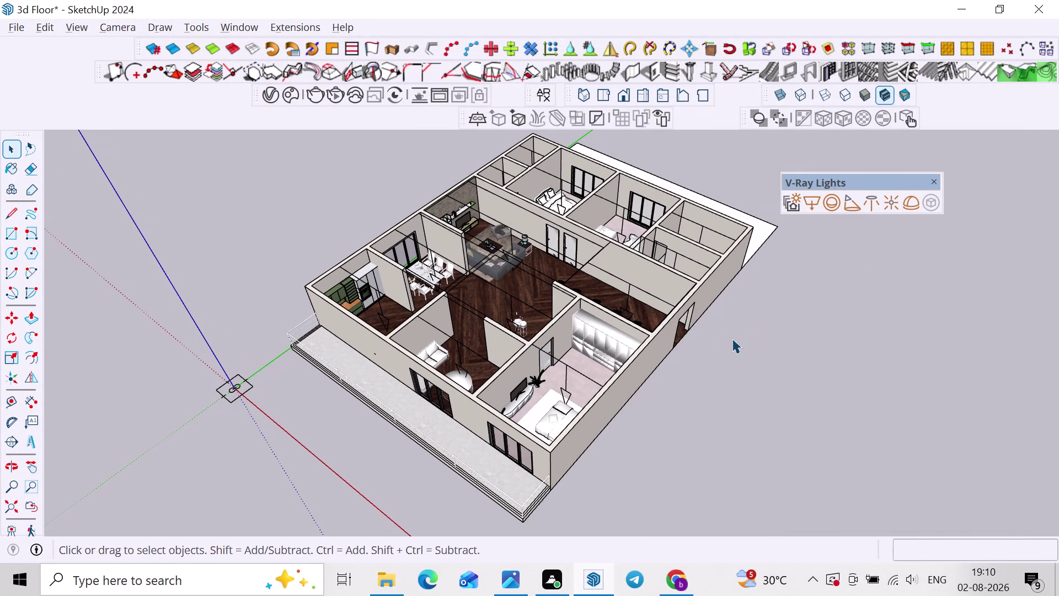
click(418, 247)
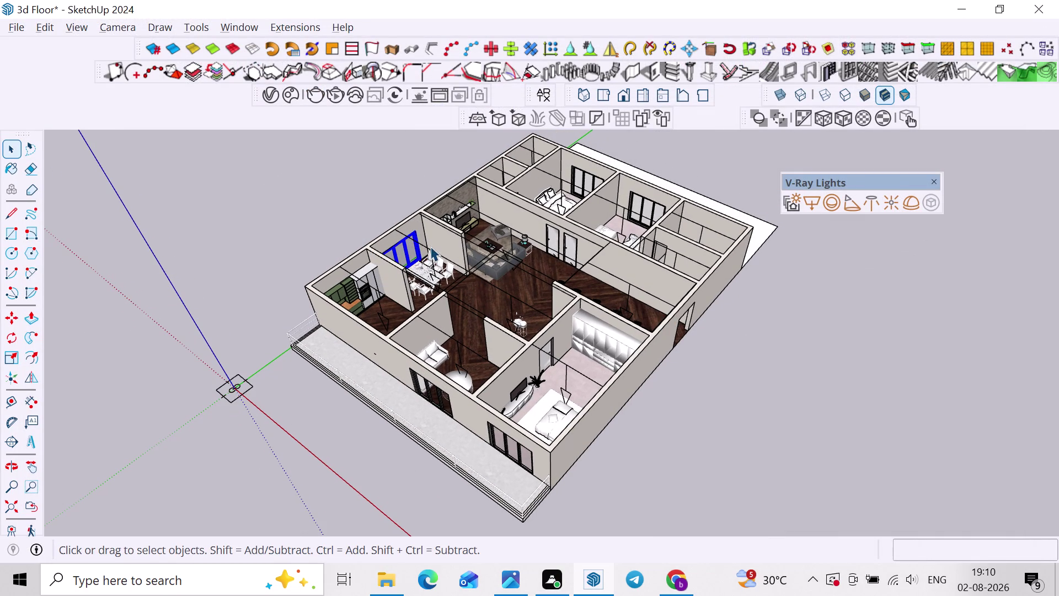
click(430, 246)
click(935, 179)
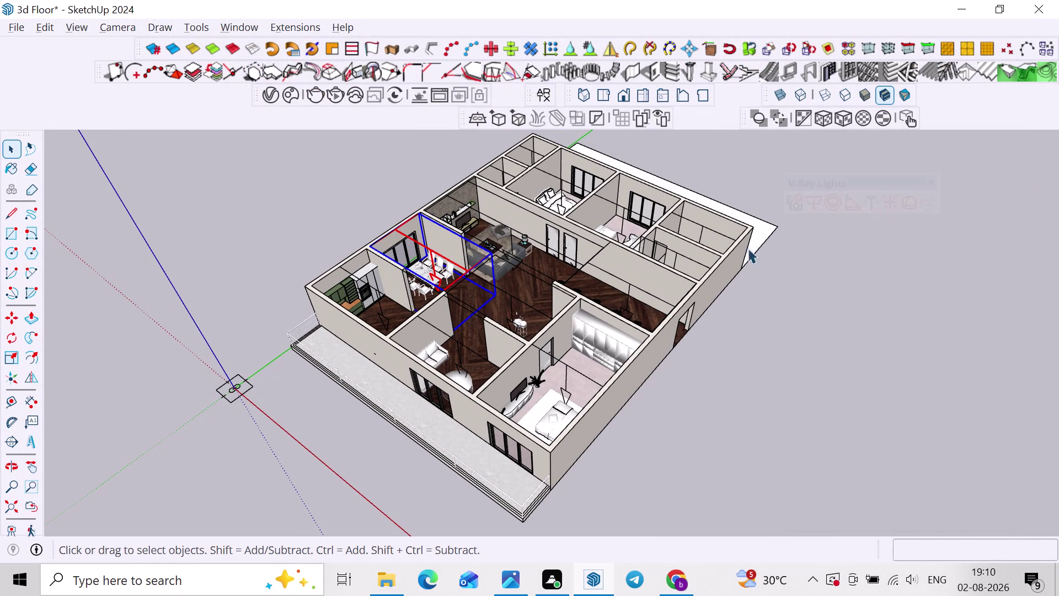
click(484, 219)
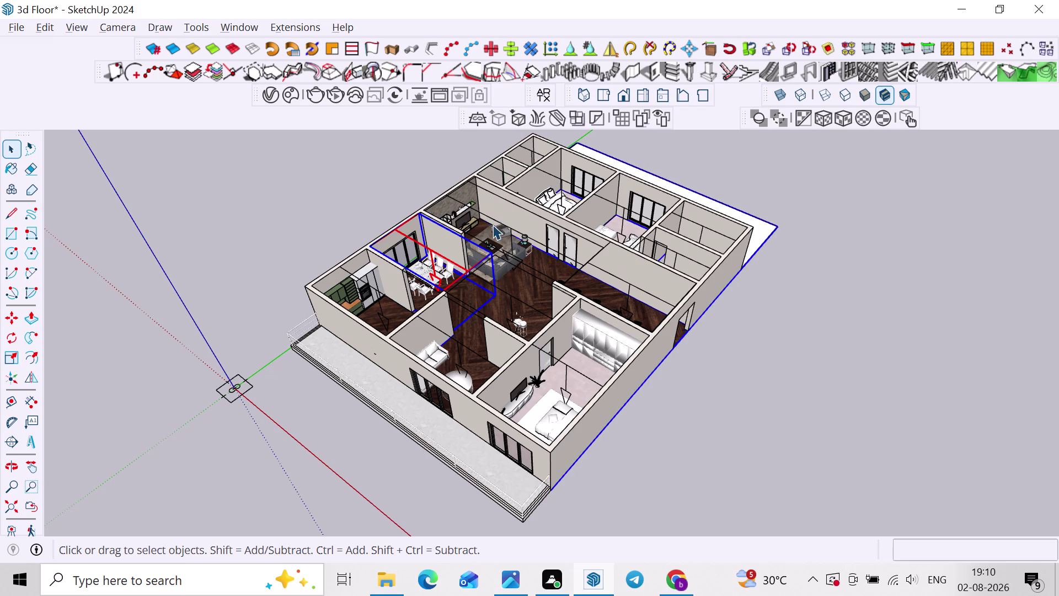
Select the living area, lounge and bedroom boxes in the floor plan.
scroll(down, 3)
scroll(up, 3)
click(509, 229)
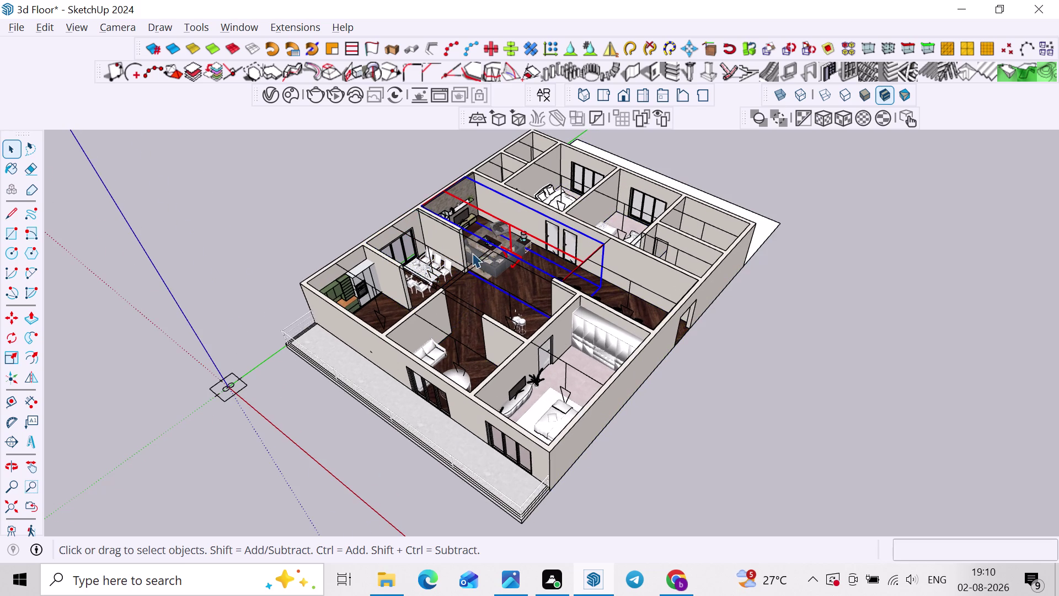
click(443, 256)
scroll(up, 3)
middle_drag(424, 262, 325, 262)
scroll(up, 3)
click(395, 248)
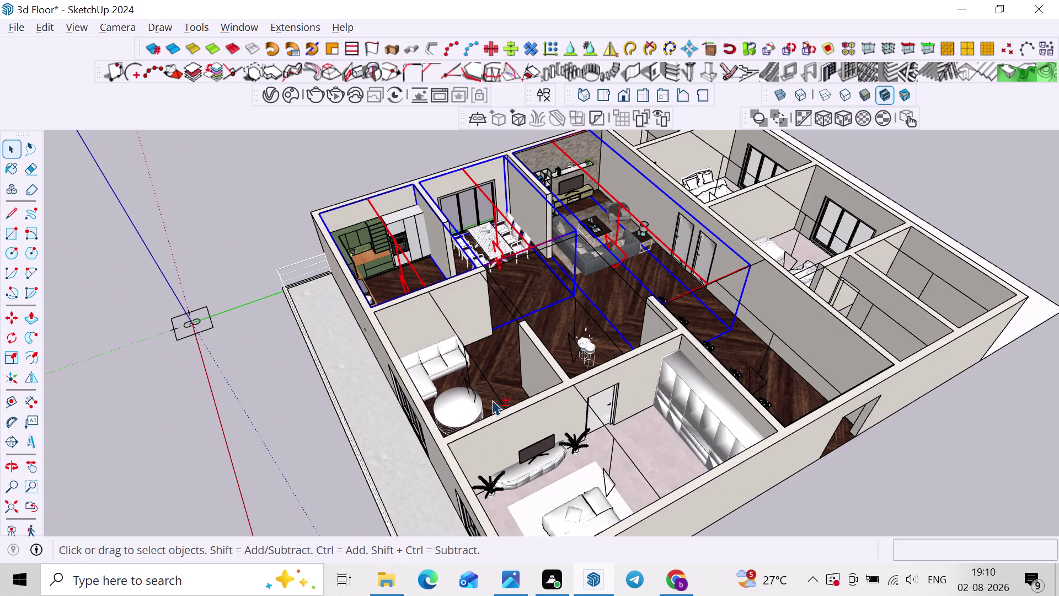
click(492, 392)
click(595, 424)
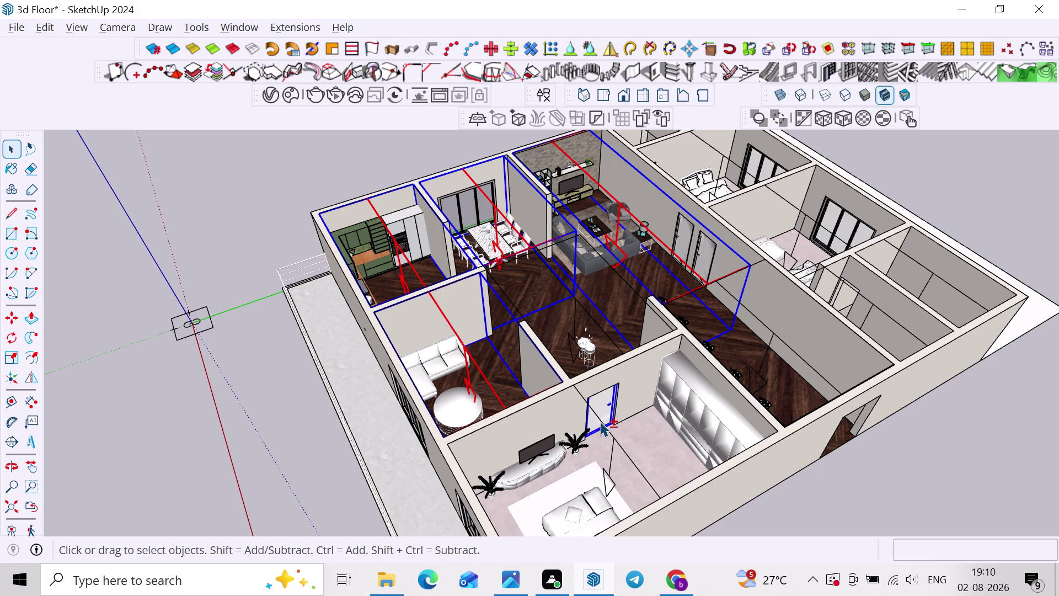
click(600, 421)
click(605, 415)
Select the bedroom light and lounge sofa, then orbit to view the model's front side.
middle_drag(613, 387, 584, 406)
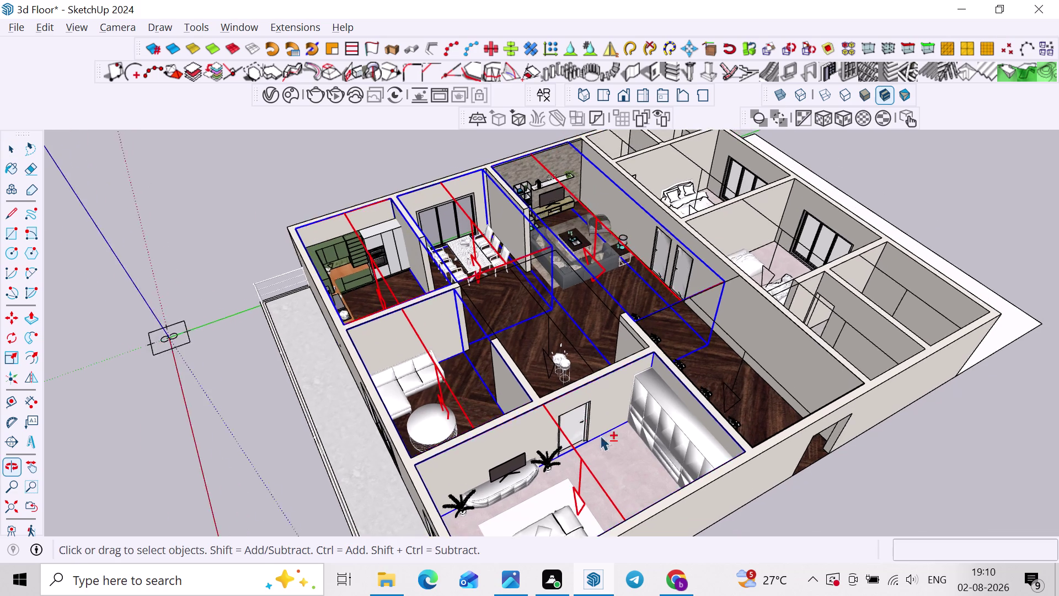
scroll(up, 3)
click(562, 444)
click(561, 451)
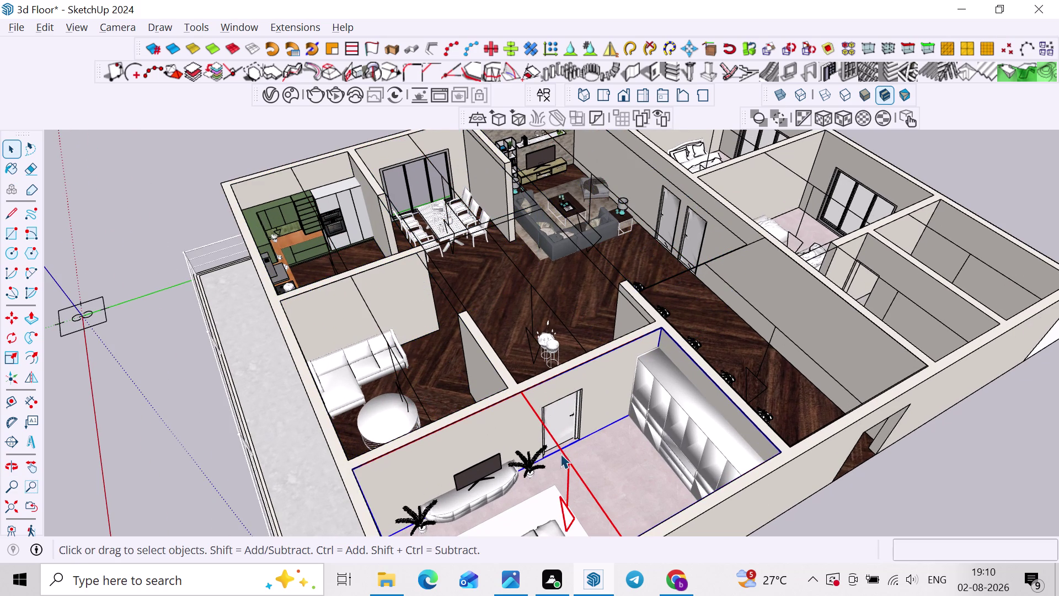
click(560, 453)
click(375, 337)
click(348, 255)
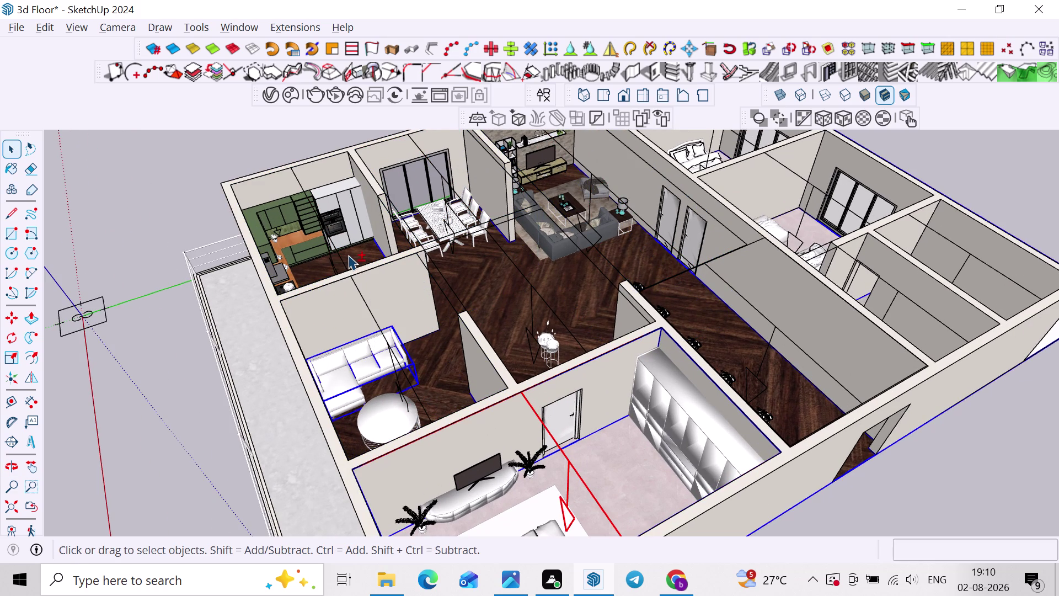
click(349, 257)
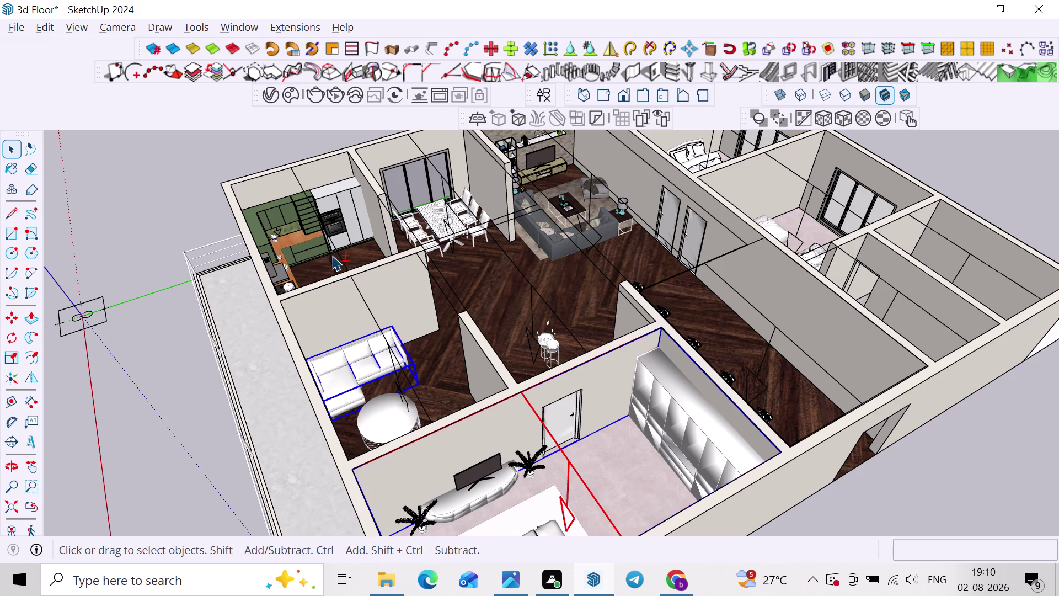
scroll(down, 3)
middle_drag(477, 378, 289, 288)
scroll(up, 3)
middle_drag(435, 260, 456, 227)
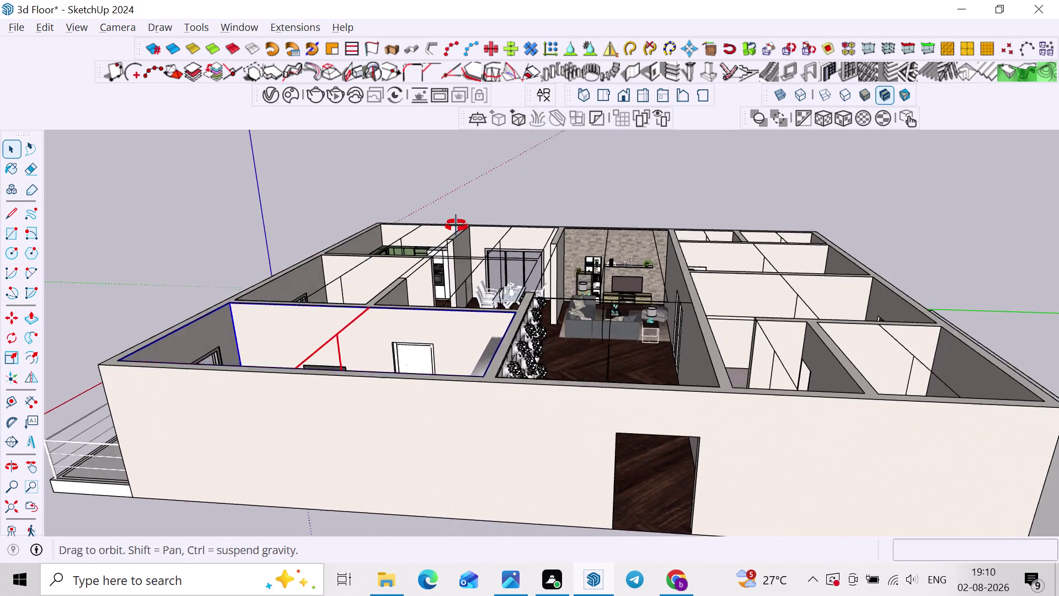
middle_drag(456, 227, 456, 232)
Delete the 150-intensity Rectangle Light from the V-Ray Asset Editor's lights.
click(269, 86)
click(472, 122)
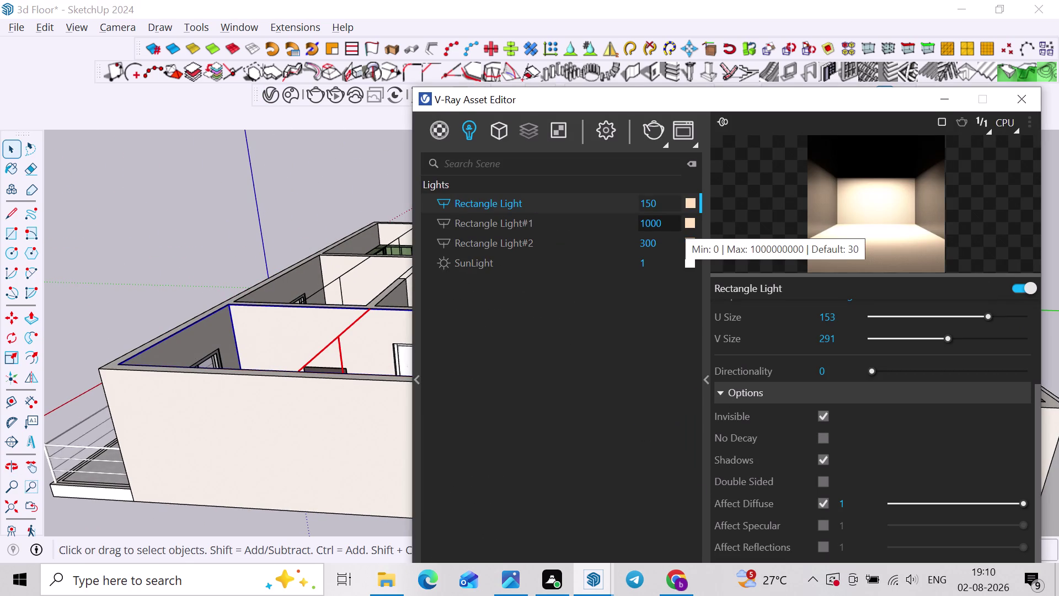
key(Delete)
click(560, 291)
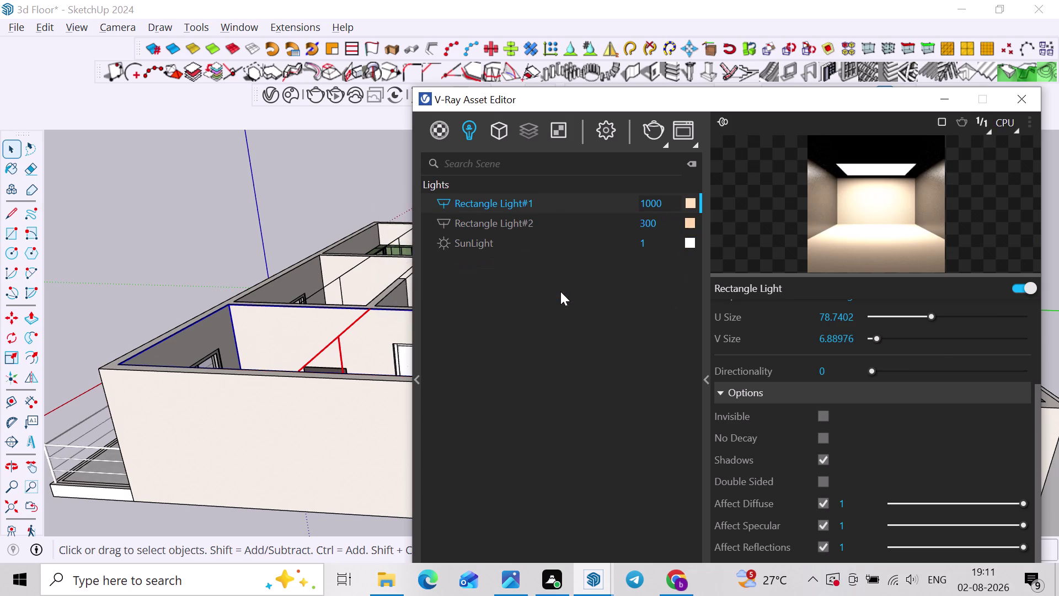
click(1013, 106)
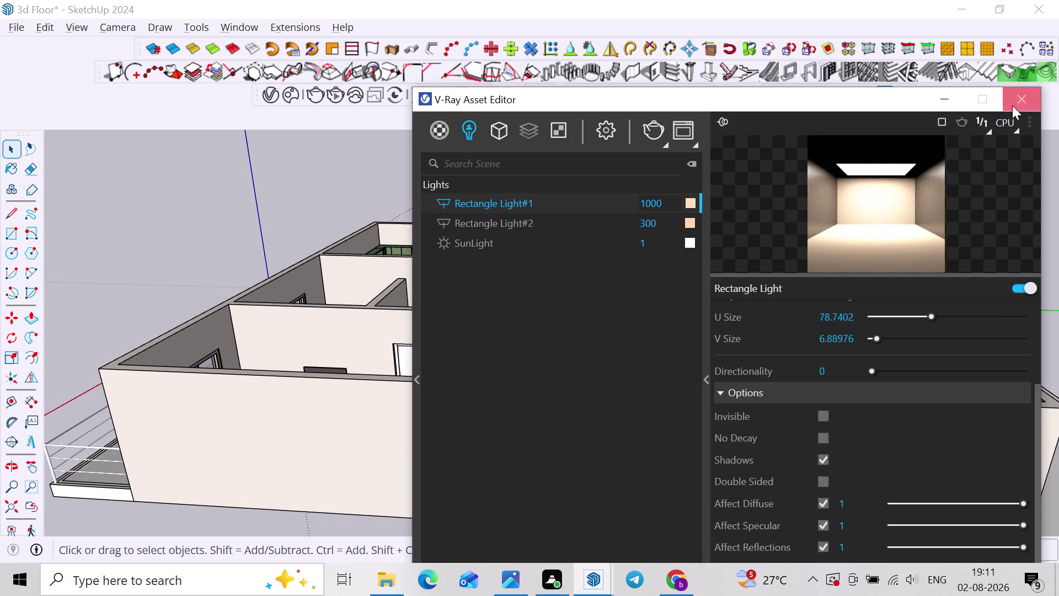
Orbit to a top-down view framing the whole floor plan and open Windows search.
scroll(down, 3)
middle_drag(428, 400, 539, 492)
middle_drag(562, 489, 580, 403)
middle_drag(587, 437, 676, 447)
scroll(down, 3)
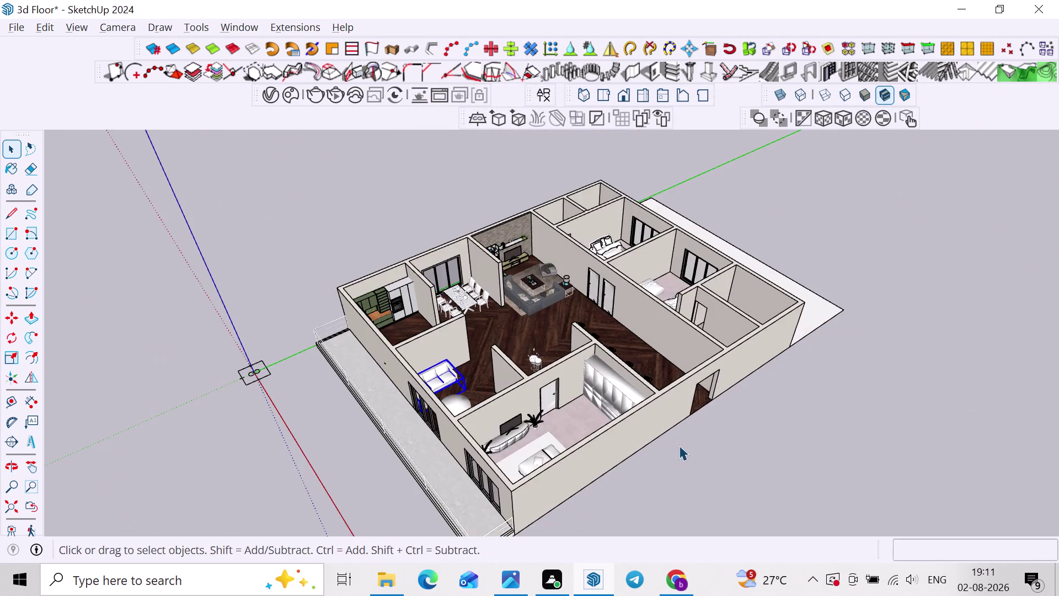
middle_drag(656, 442, 698, 490)
scroll(down, 3)
middle_drag(688, 471, 676, 443)
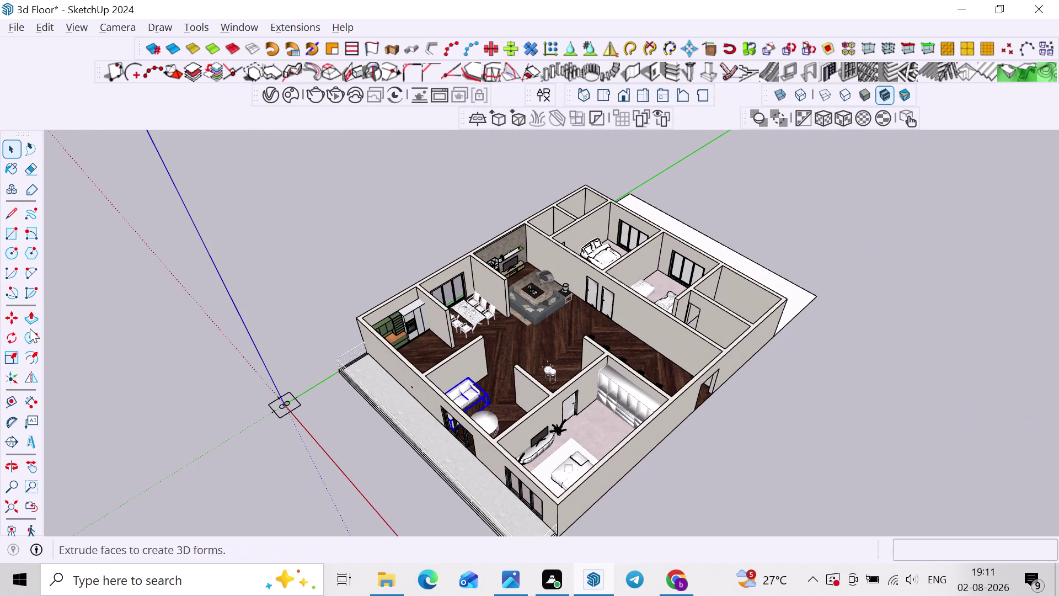
click(22, 576)
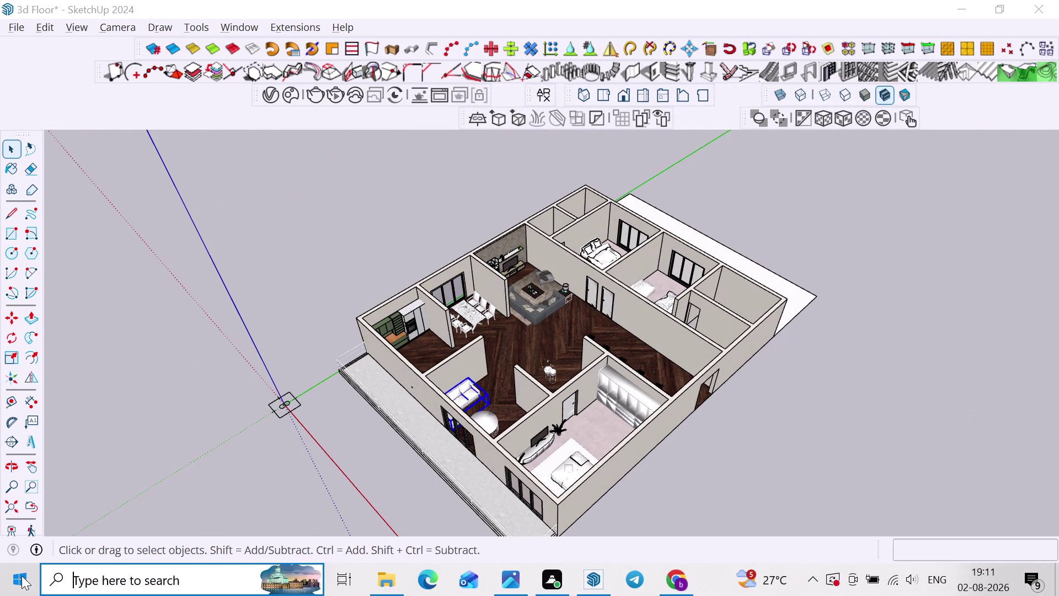
Launch Snipping Tool from Windows search and choose Rectangular Snip mode.
text(sn)
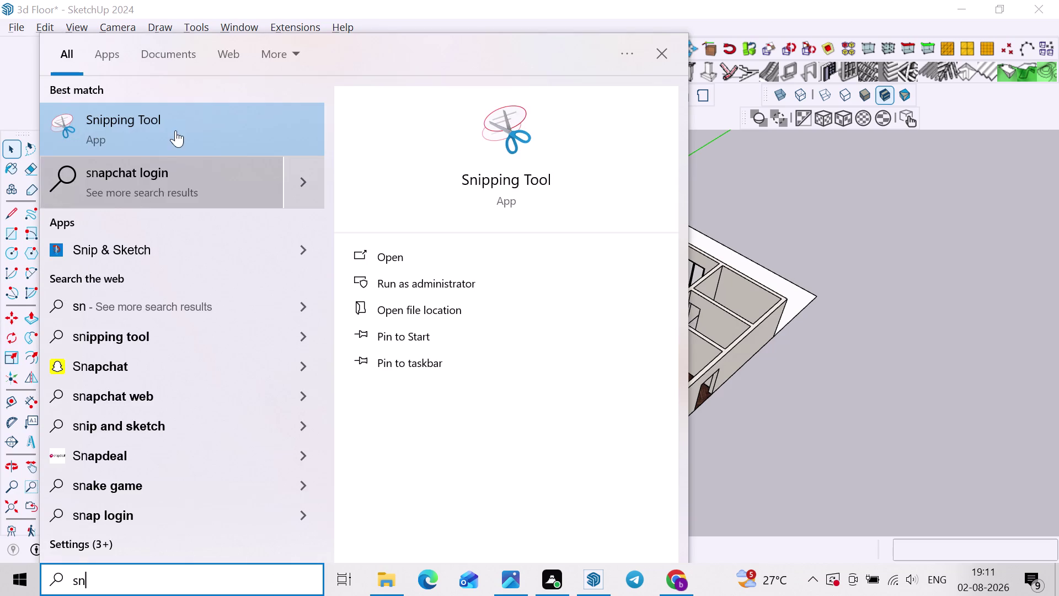
click(169, 125)
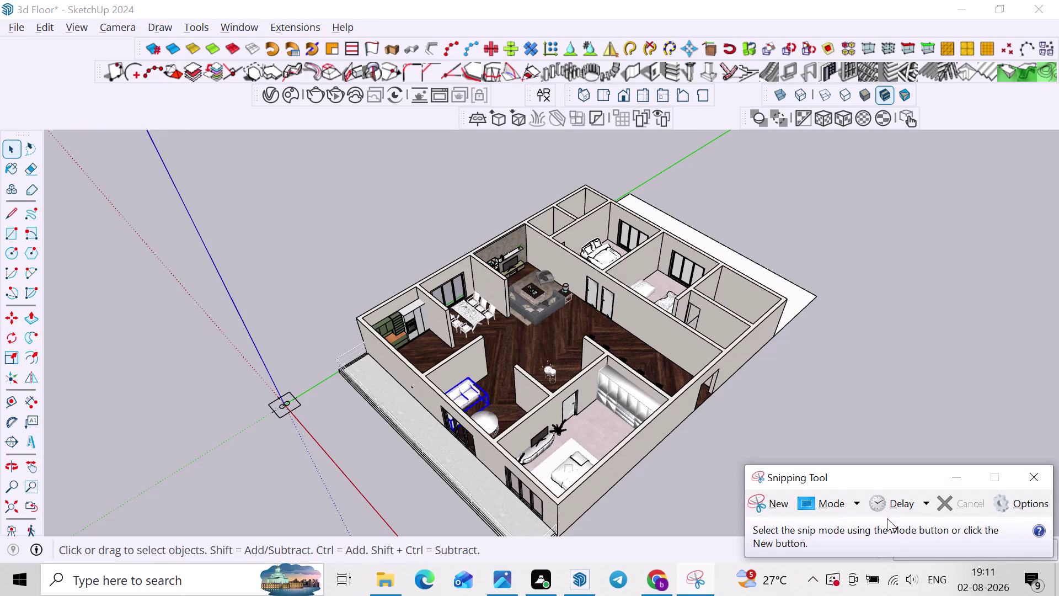
click(842, 507)
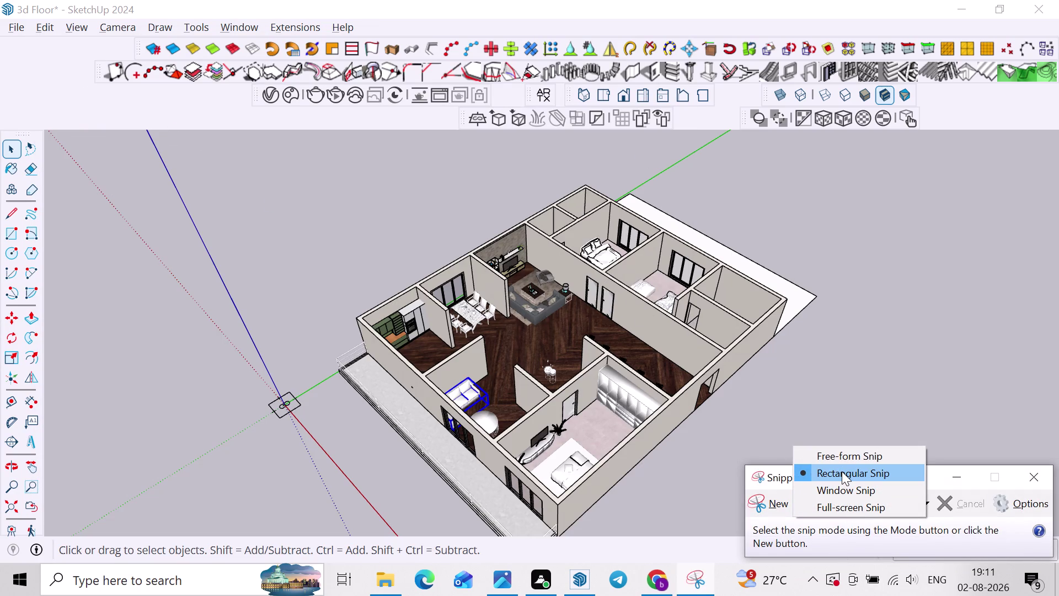
click(842, 471)
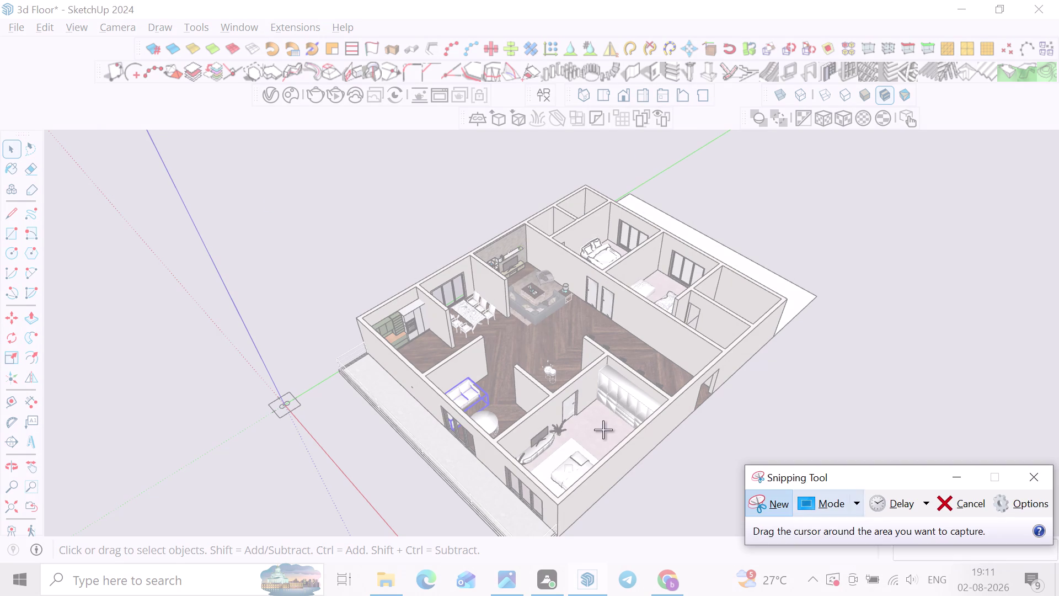
Capture a rectangle around the furnished floor plan, then start saving the snip.
scroll(down, 3)
scroll(down, 3)
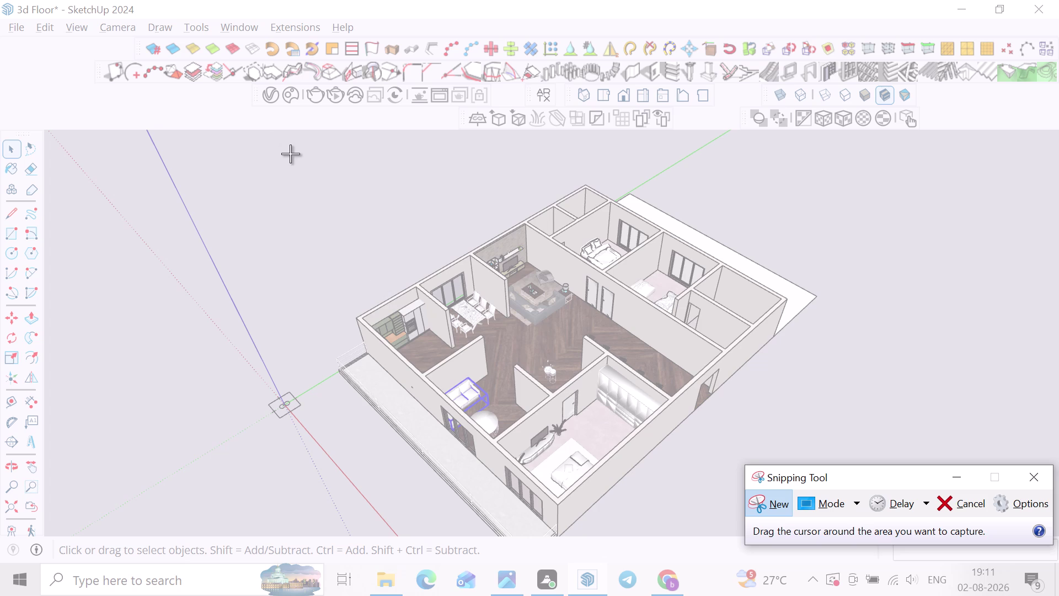
drag(310, 155, 840, 438)
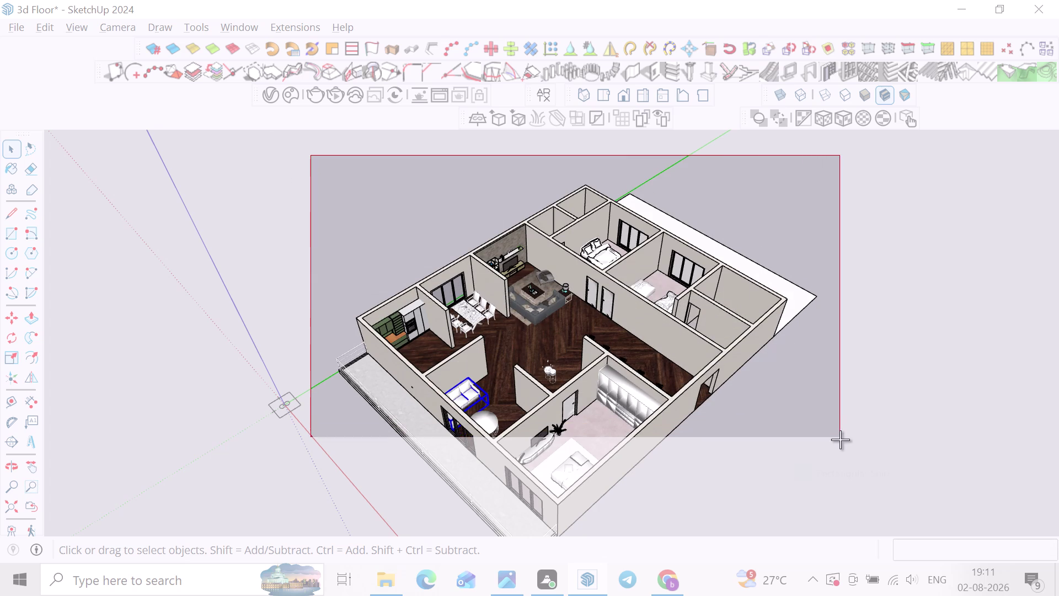
drag(841, 438, 836, 546)
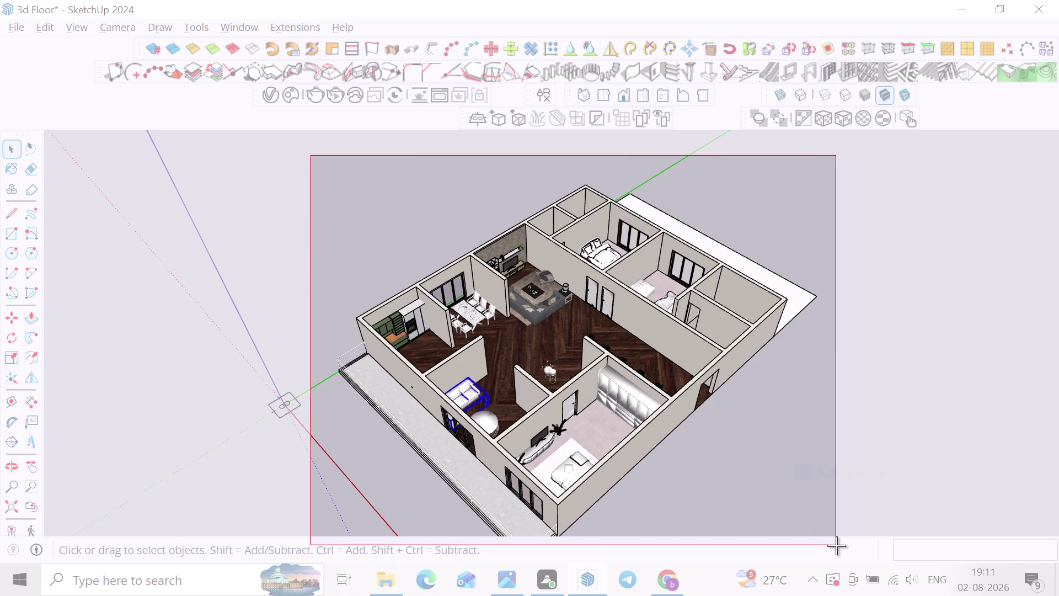
drag(836, 545, 845, 537)
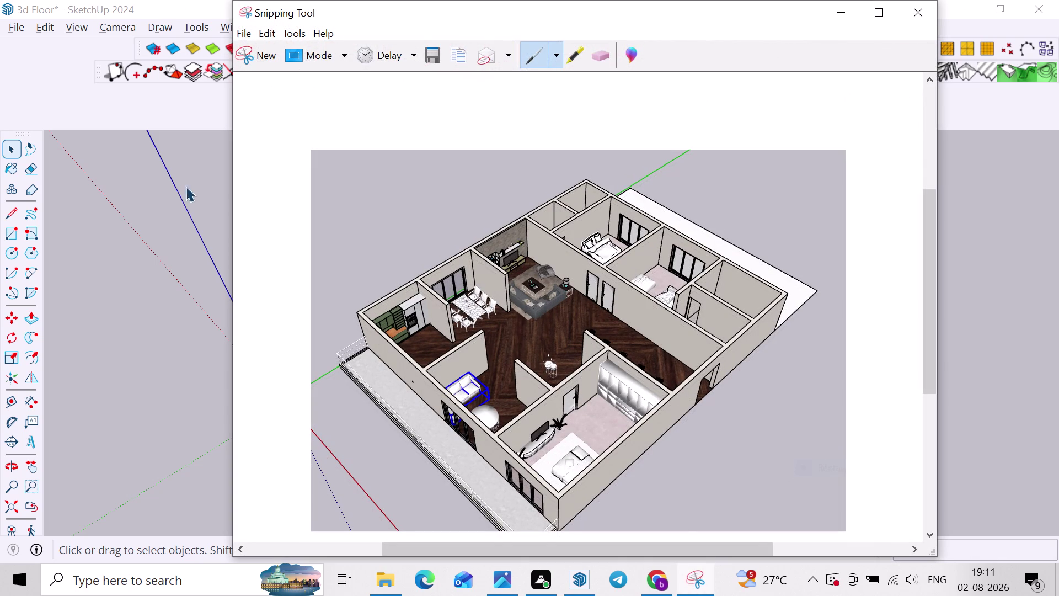
click(441, 58)
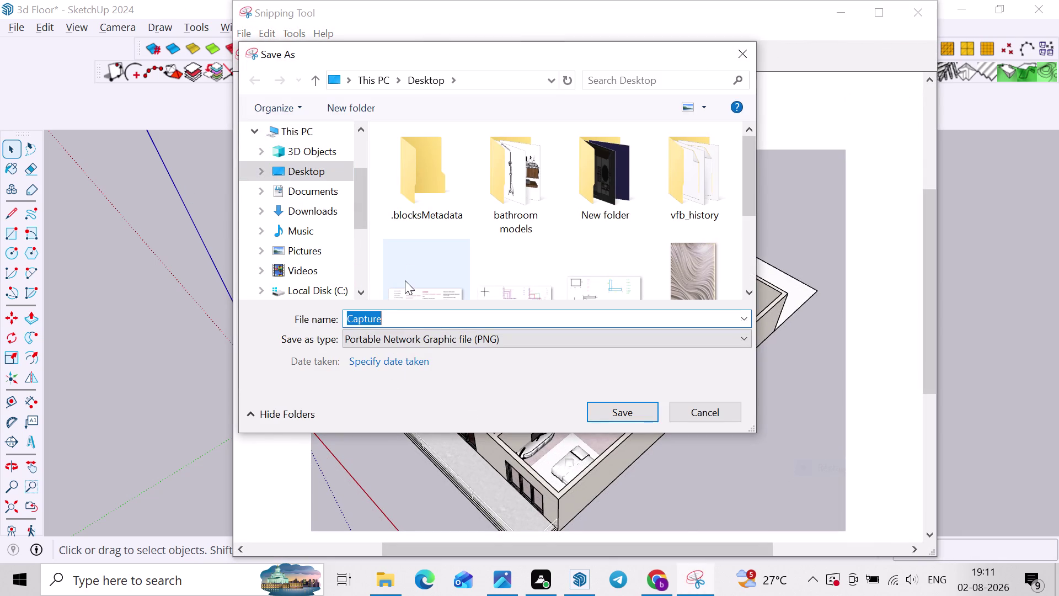
Name the snip '3BHK' and save it as a PNG on the Desktop.
key(BackSpace)
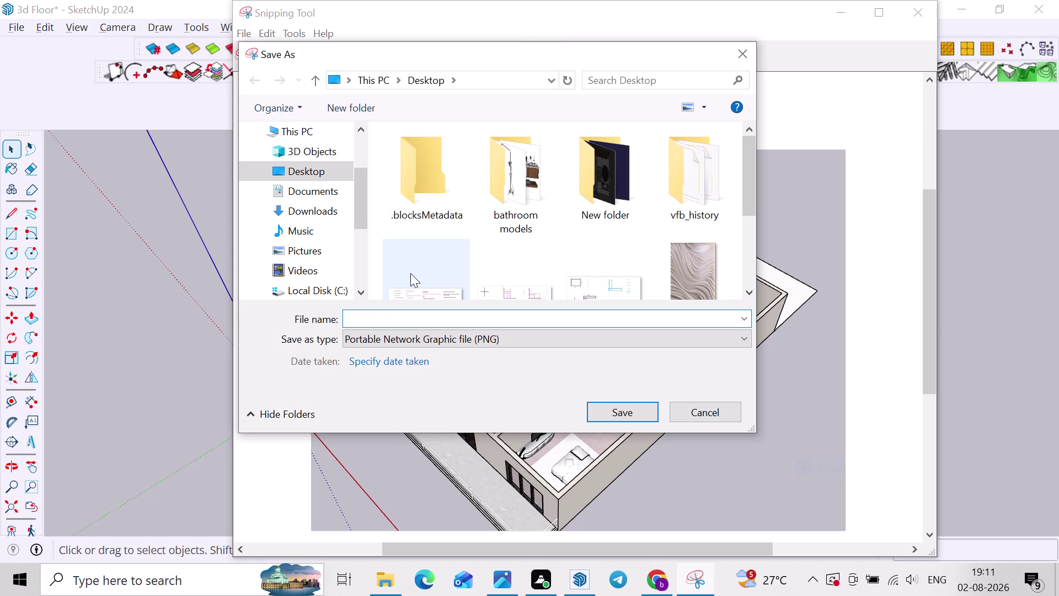
key(shift+numbersign)
key(BackSpace)
key(3)
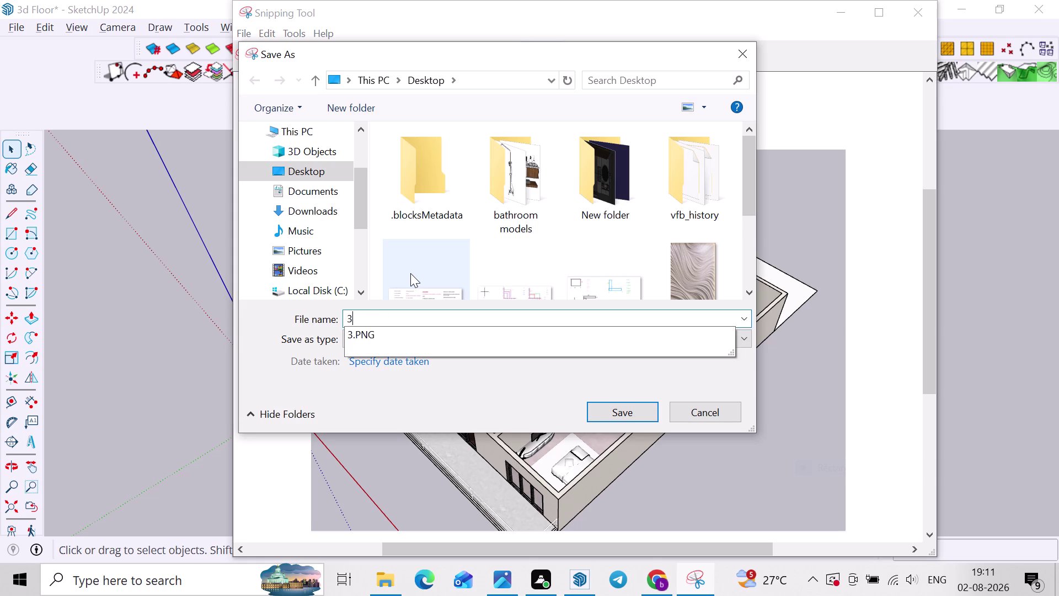
text(BHK)
key(space)
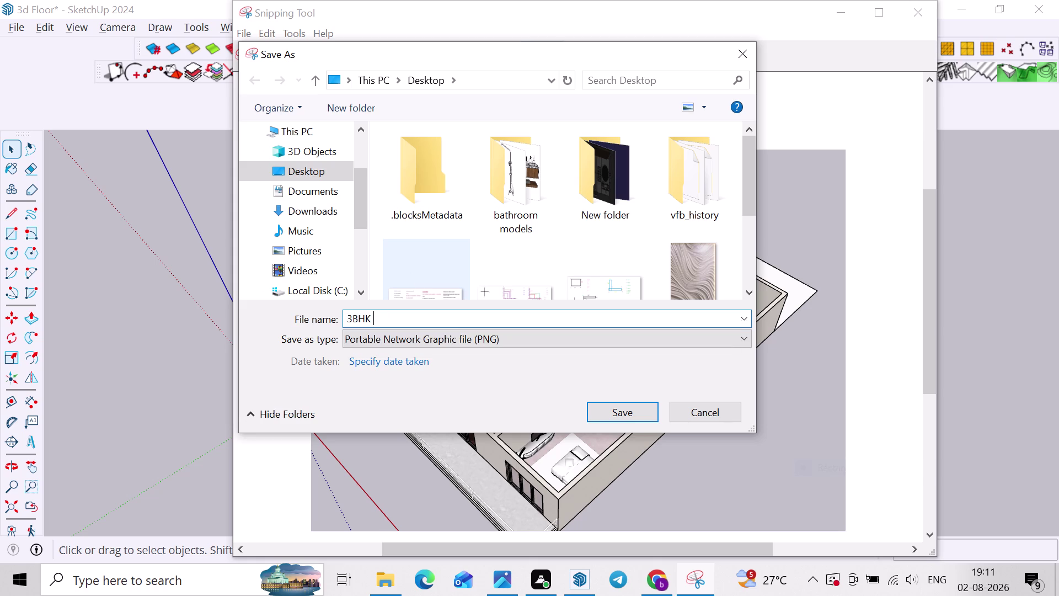
click(614, 421)
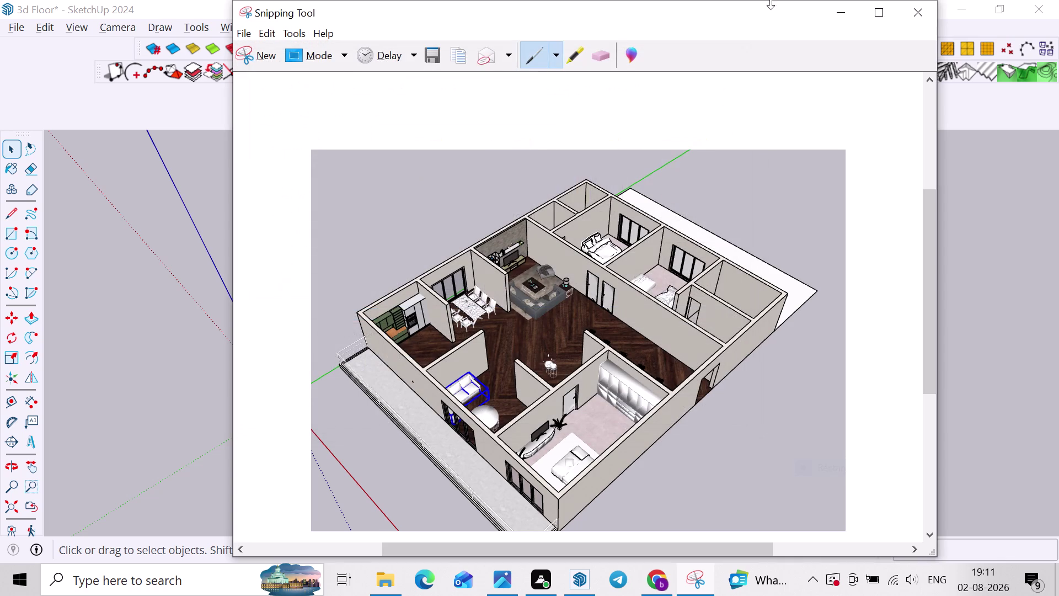
Close Snipping Tool and switch back to the other open windows.
click(916, 23)
click(780, 221)
key(alt+Tab)
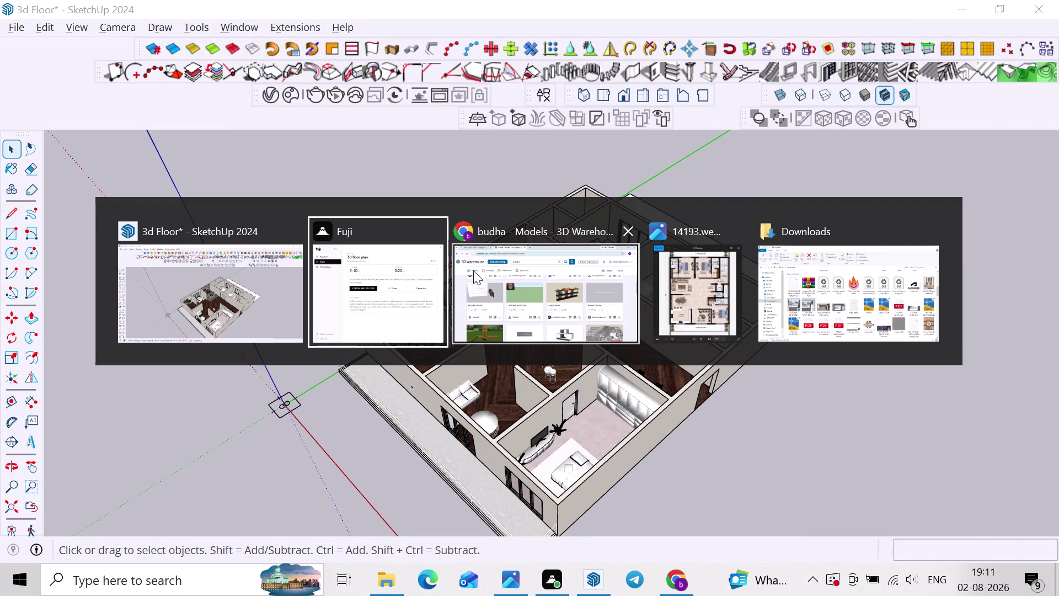